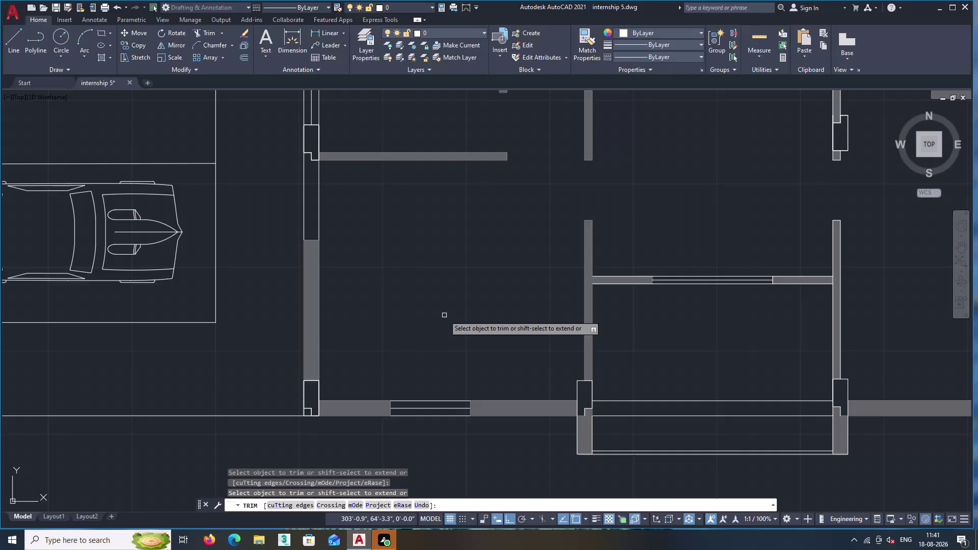
Start and cancel trimming the open-space wall lines.
key(Escape)
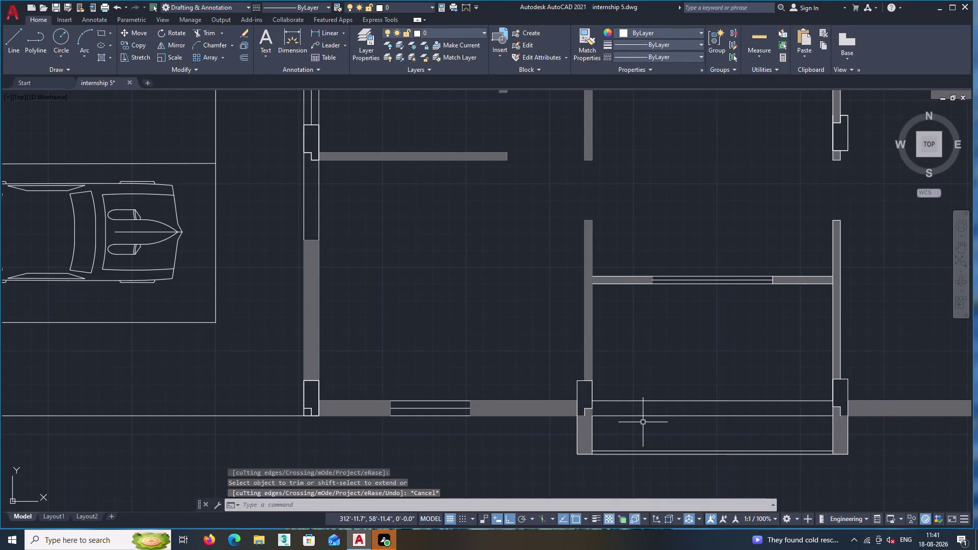
middle_drag(643, 422, 571, 407)
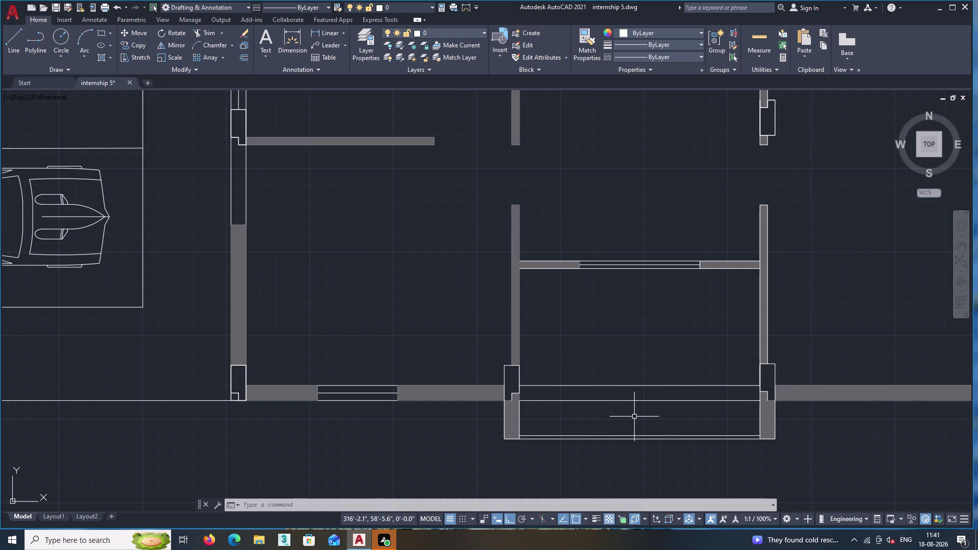
text(tr)
key(Return)
double_click(634, 417)
double_click(627, 363)
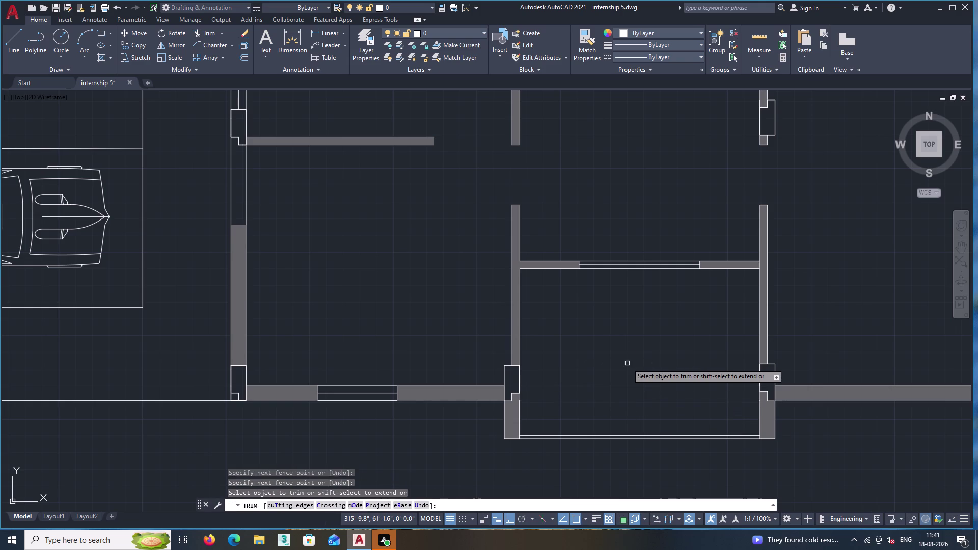
middle_drag(626, 360, 617, 426)
key(Escape)
Window-select the orange circular chair set and choose Copy Selection.
middle_drag(609, 367, 643, 486)
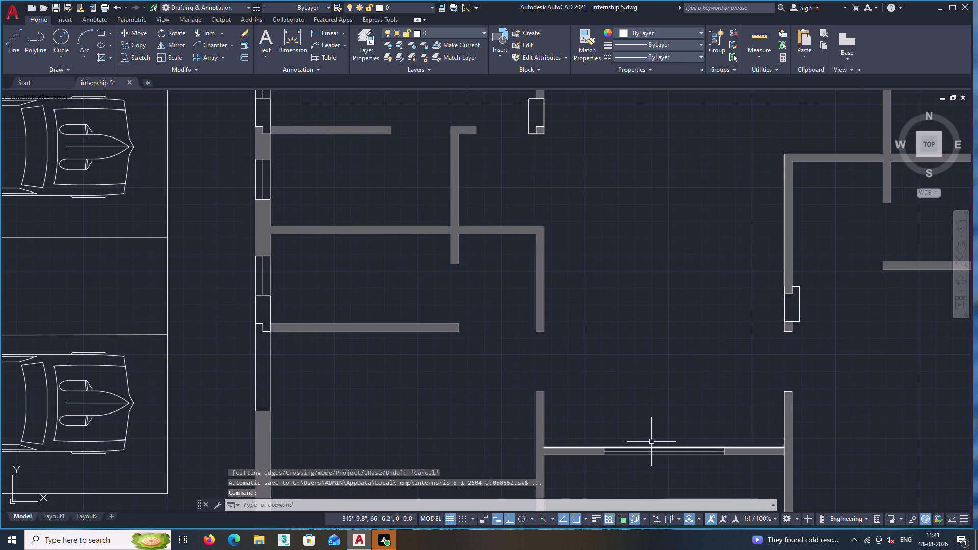
middle_click(652, 401)
scroll(down, 3)
middle_drag(652, 388, 642, 328)
scroll(up, 3)
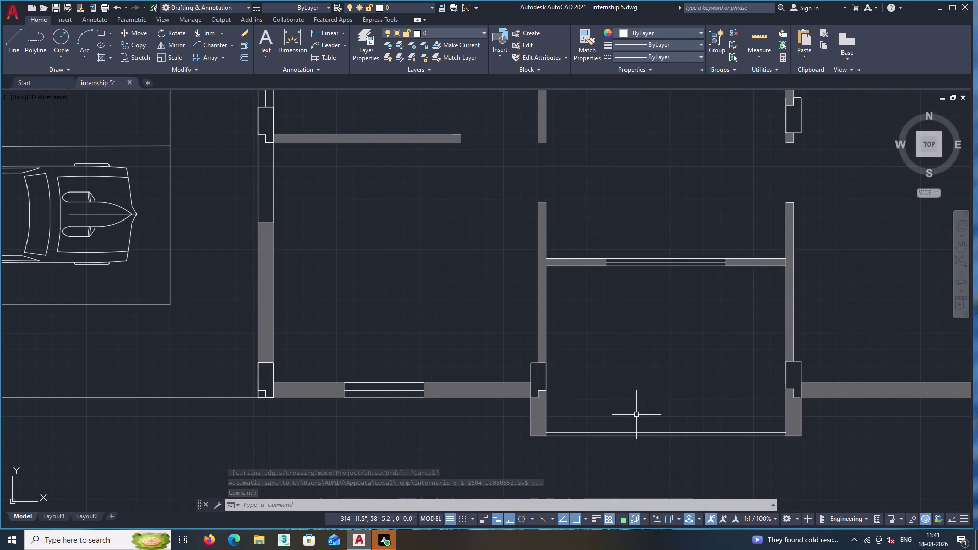
middle_drag(658, 383, 623, 368)
middle_drag(570, 357, 570, 364)
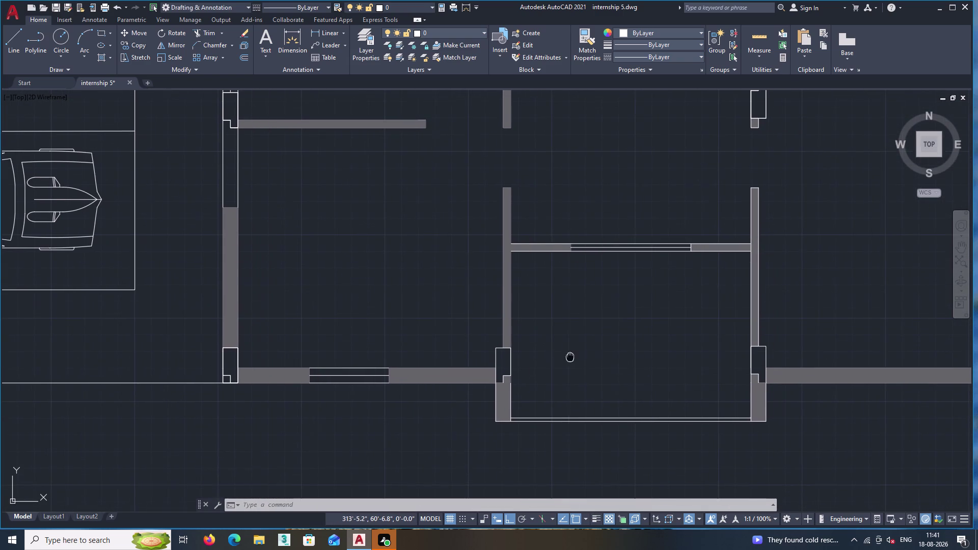
middle_drag(570, 364, 587, 462)
scroll(down, 3)
middle_drag(589, 331, 610, 407)
scroll(down, 3)
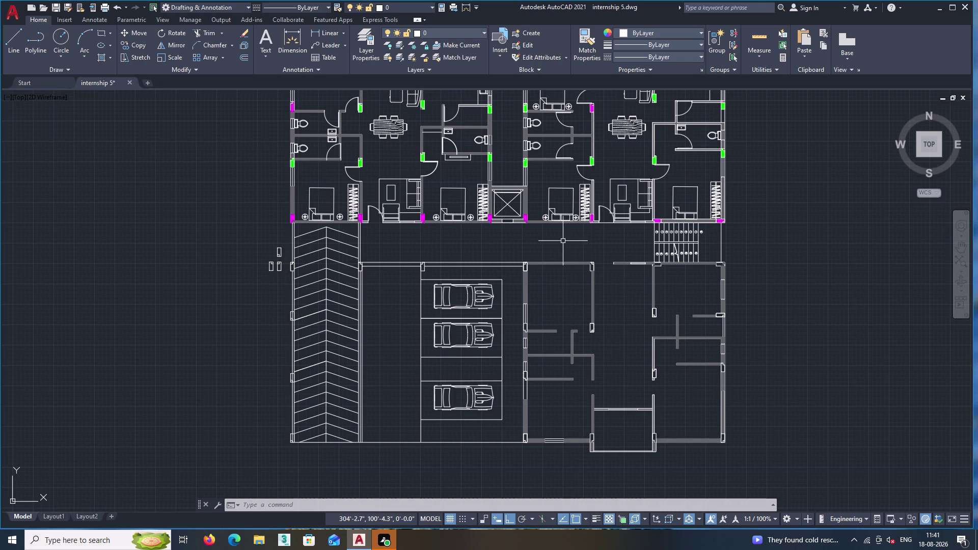
middle_drag(562, 241, 512, 384)
scroll(up, 3)
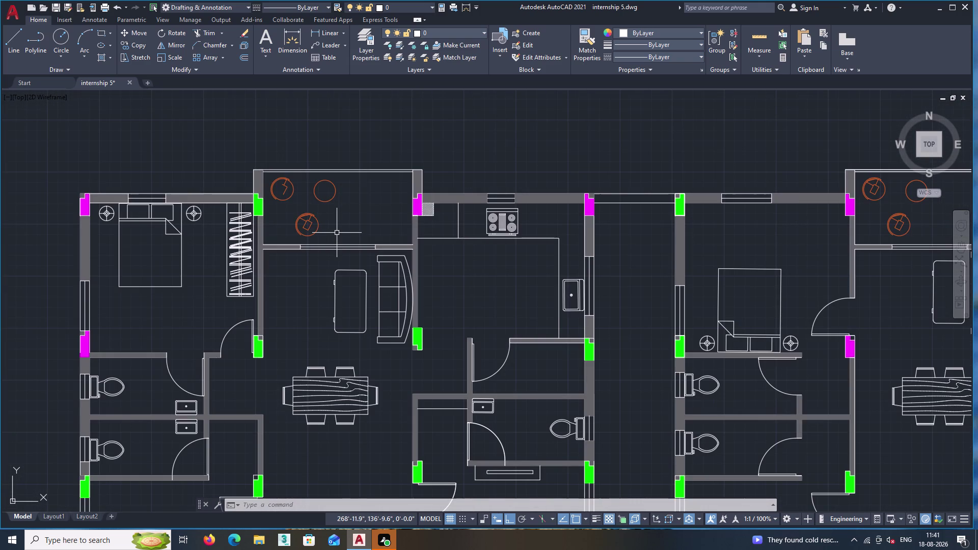
scroll(up, 3)
double_click(335, 239)
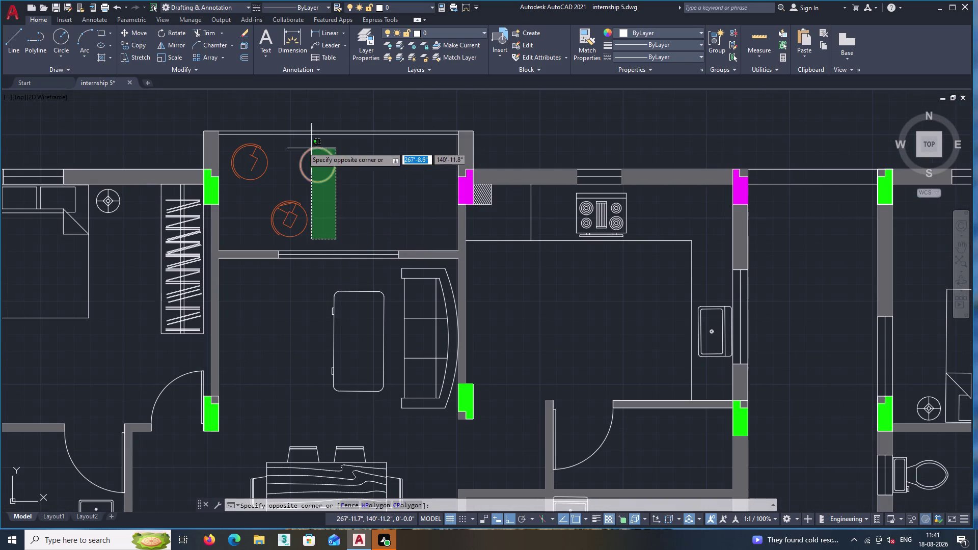
double_click(255, 145)
right_click(263, 148)
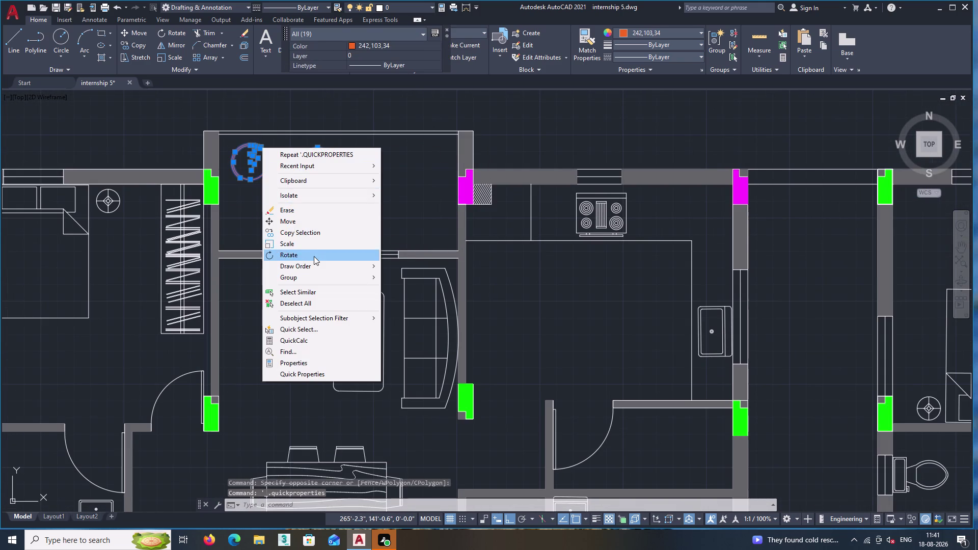
double_click(303, 230)
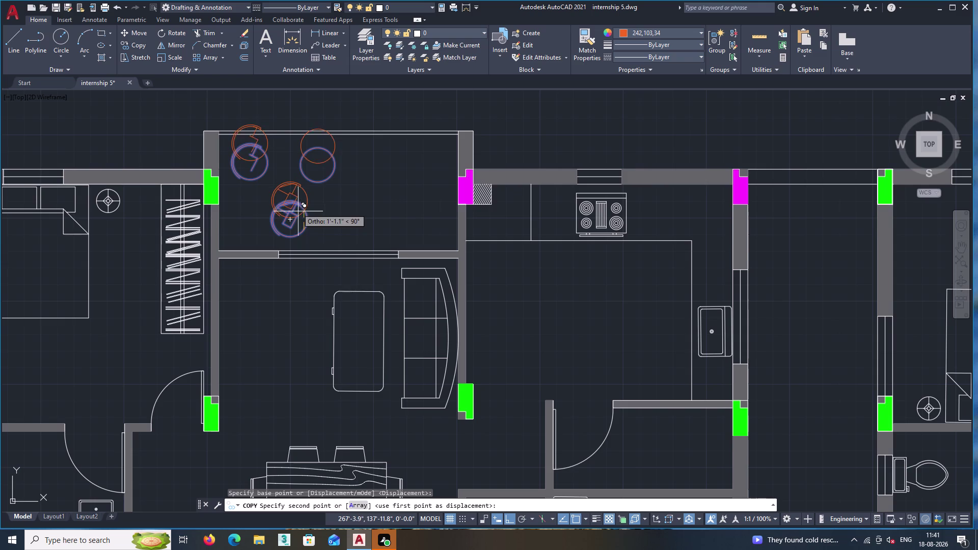
Place the chair set copy inside the small room below the open space.
middle_drag(371, 358, 313, 185)
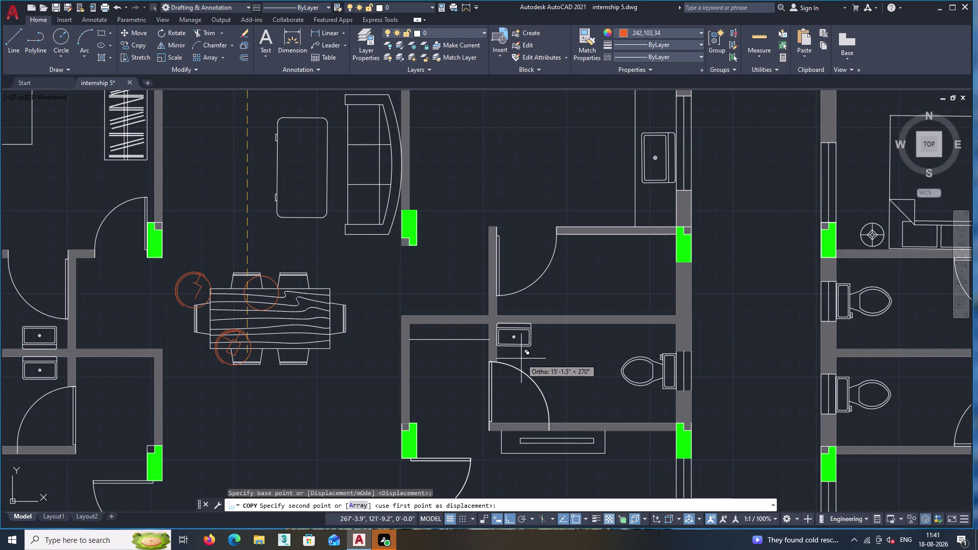
key(F8)
middle_drag(577, 374, 454, 261)
middle_drag(472, 332, 415, 258)
middle_drag(466, 312, 411, 217)
middle_drag(471, 343, 452, 251)
middle_drag(586, 282, 466, 334)
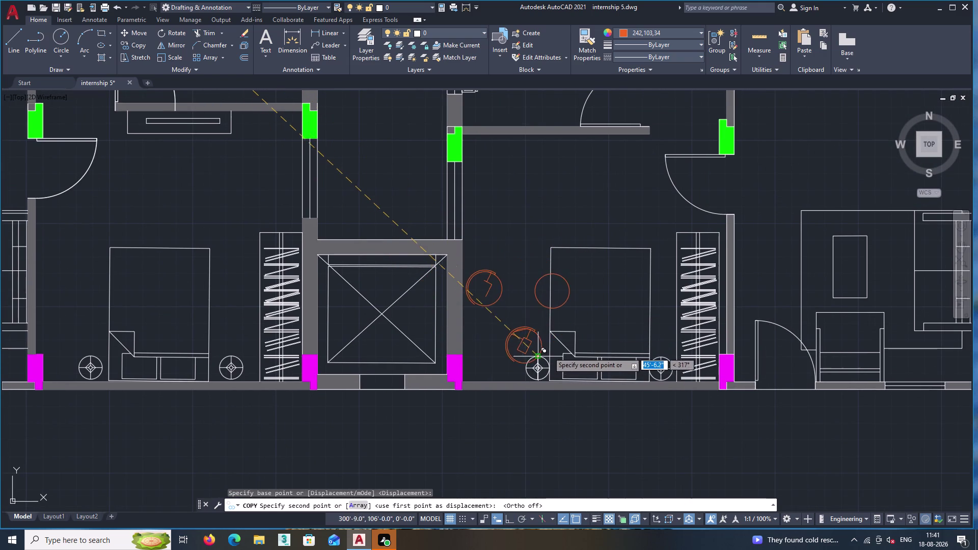
middle_drag(755, 371, 542, 339)
scroll(down, 3)
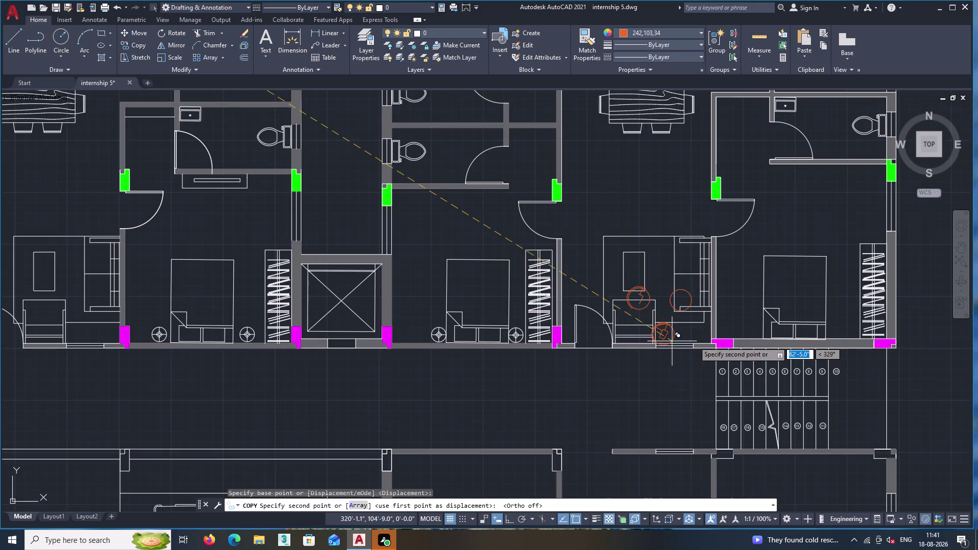
middle_drag(273, 322, 579, 335)
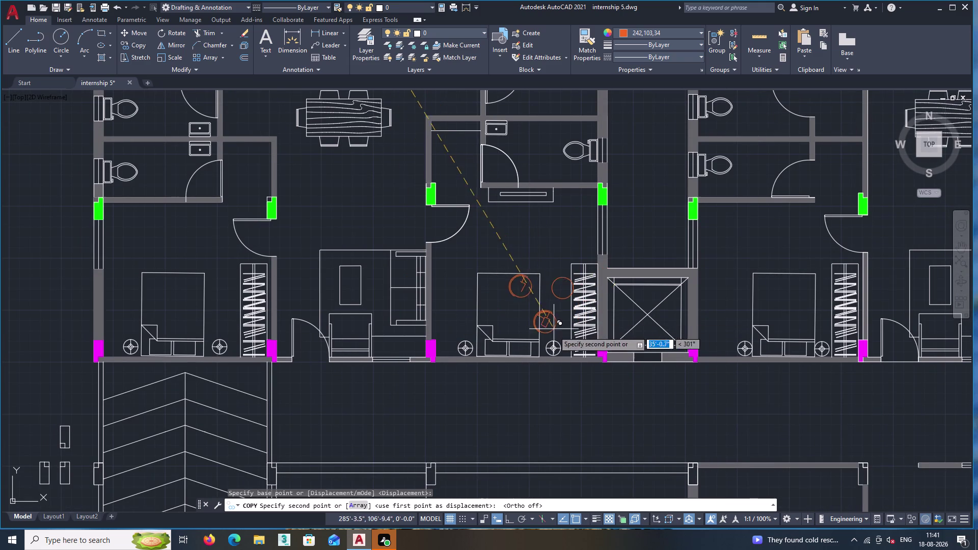
middle_drag(561, 417, 523, 236)
middle_drag(546, 348, 520, 185)
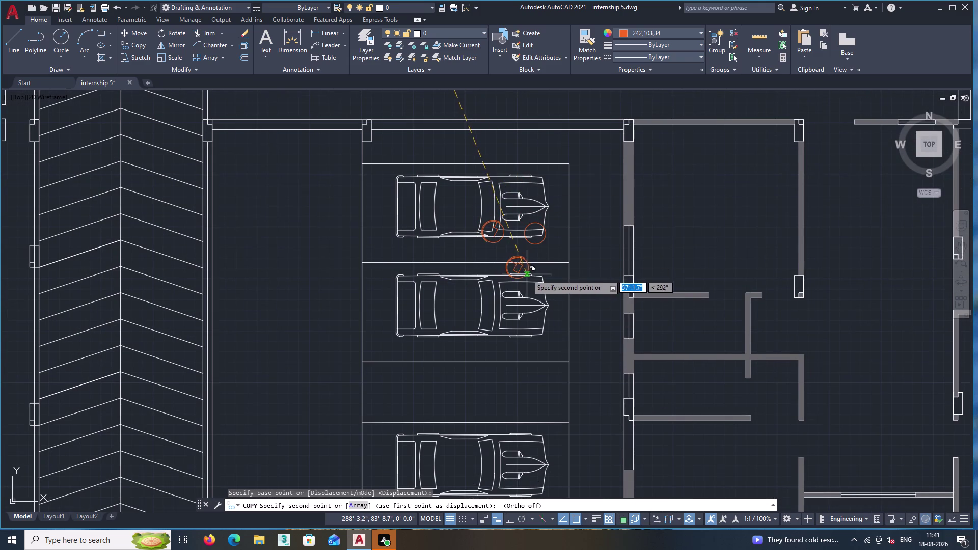
middle_drag(525, 302, 462, 150)
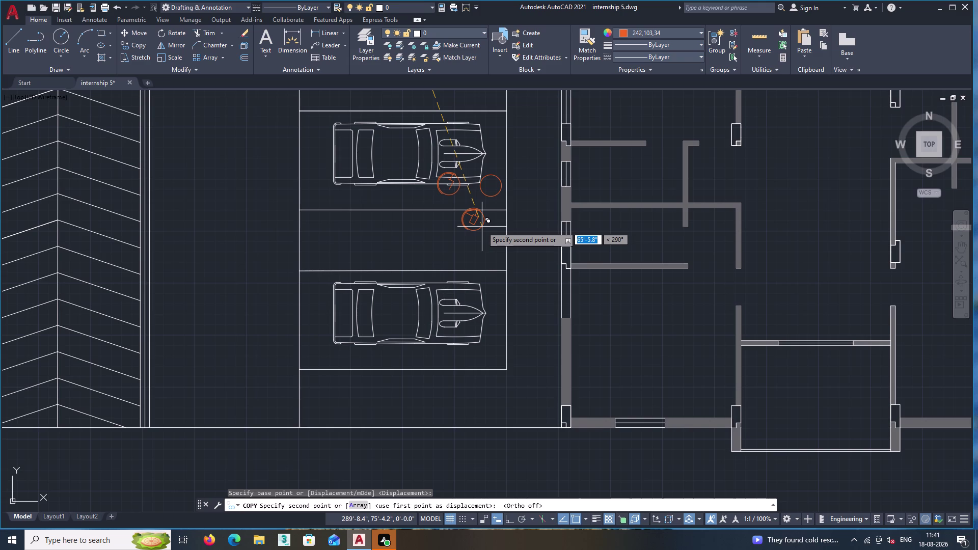
middle_drag(702, 350, 545, 245)
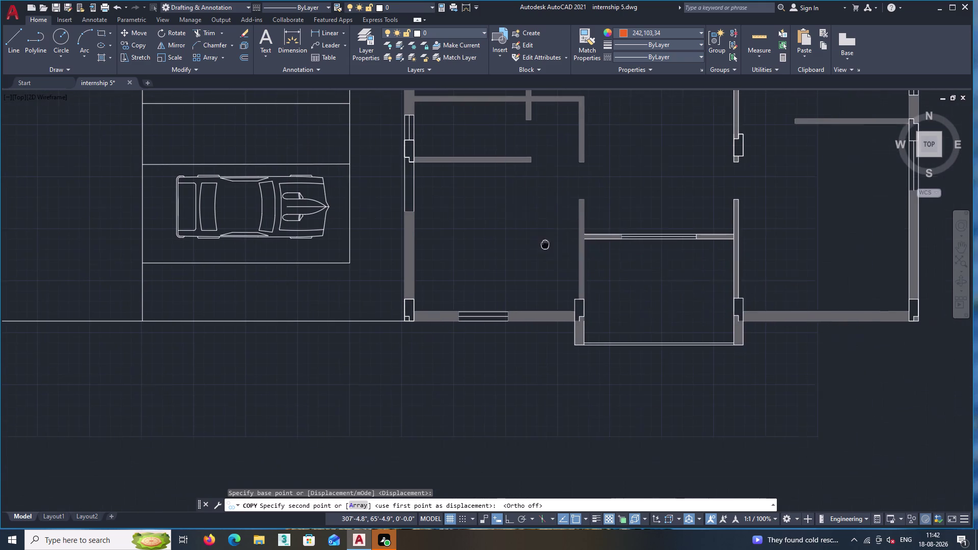
scroll(up, 3)
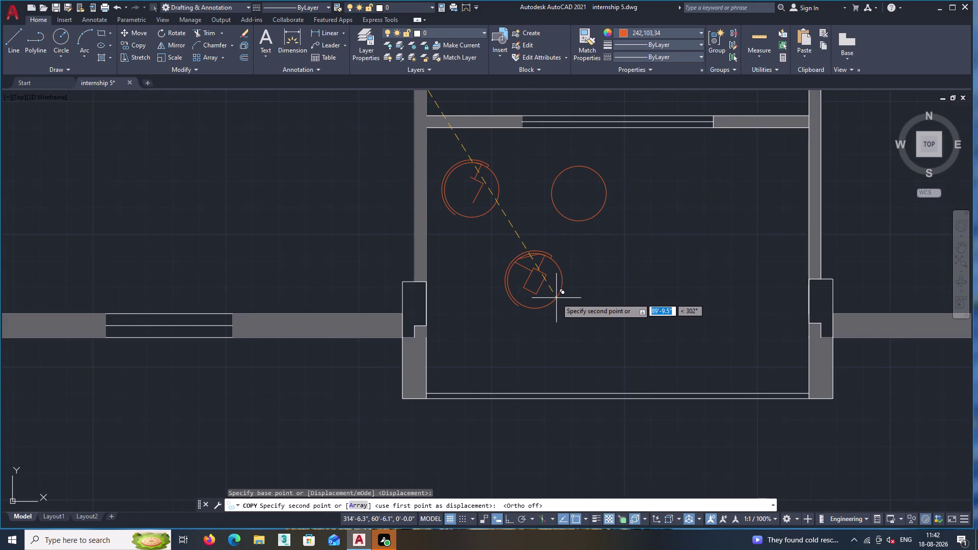
click(556, 298)
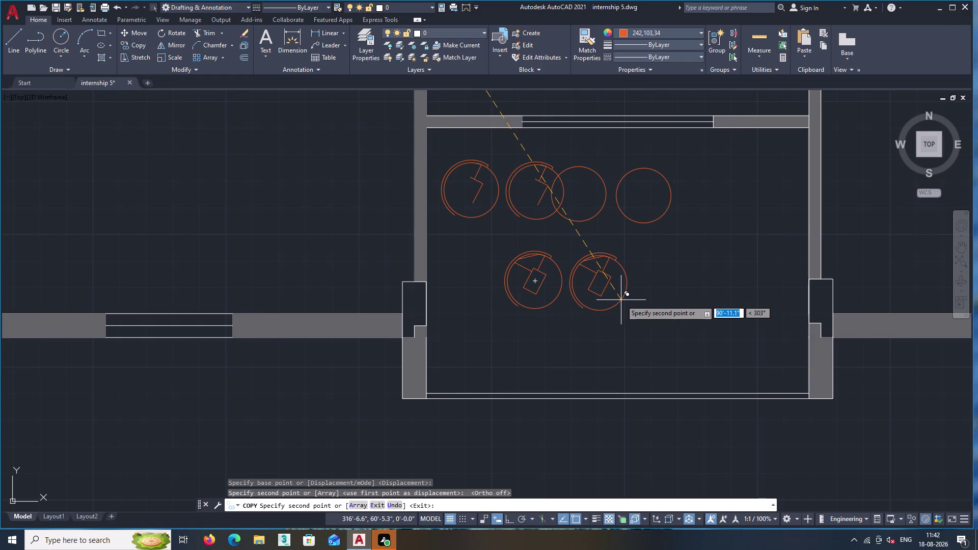
key(Escape)
middle_drag(594, 304, 514, 286)
middle_drag(548, 274, 525, 280)
scroll(down, 3)
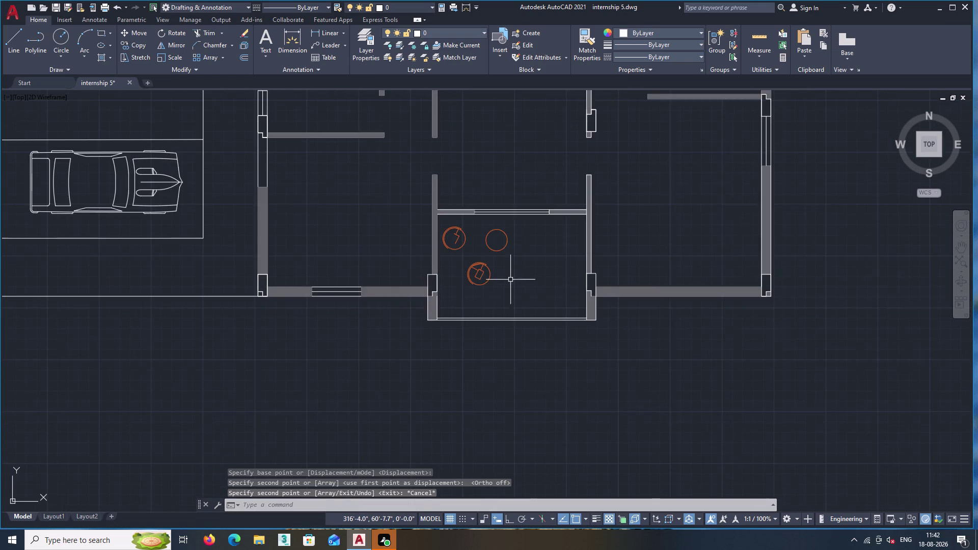
middle_drag(513, 283, 633, 344)
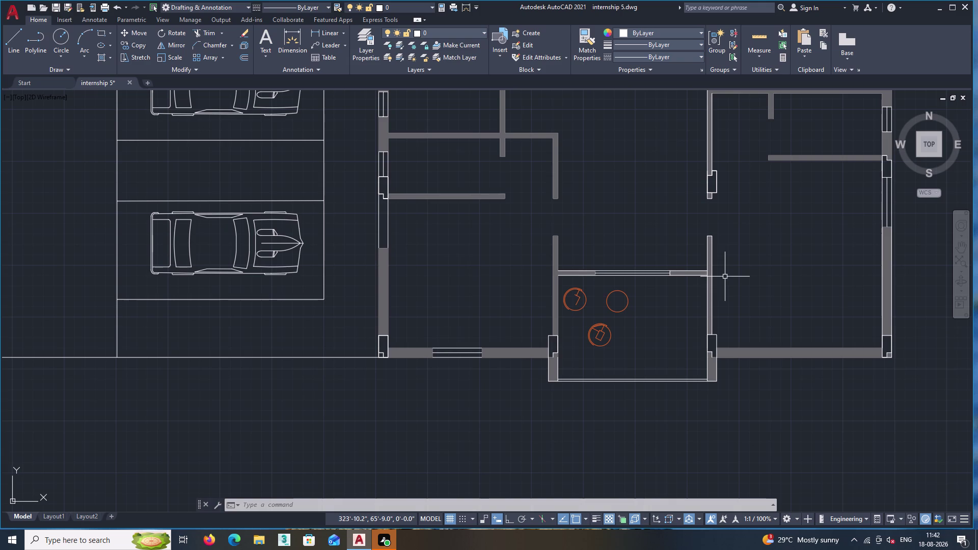
middle_drag(699, 284, 612, 302)
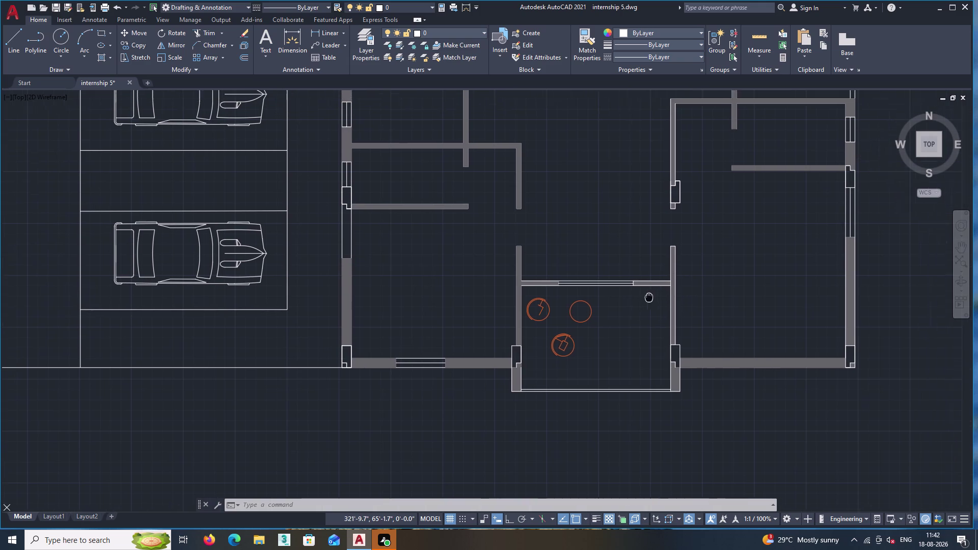
middle_drag(611, 302, 600, 303)
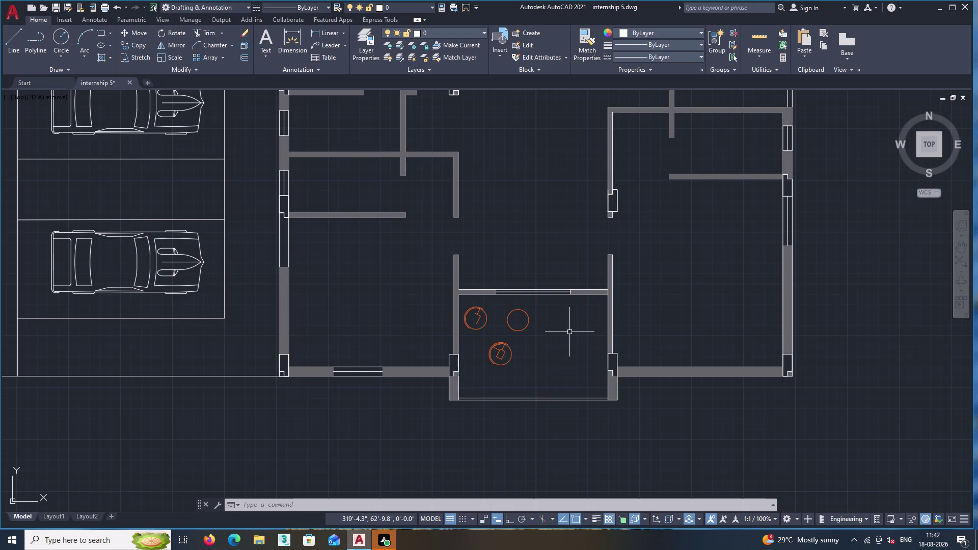
middle_drag(611, 329, 602, 333)
middle_drag(603, 333, 542, 343)
middle_drag(574, 345, 513, 282)
scroll(down, 3)
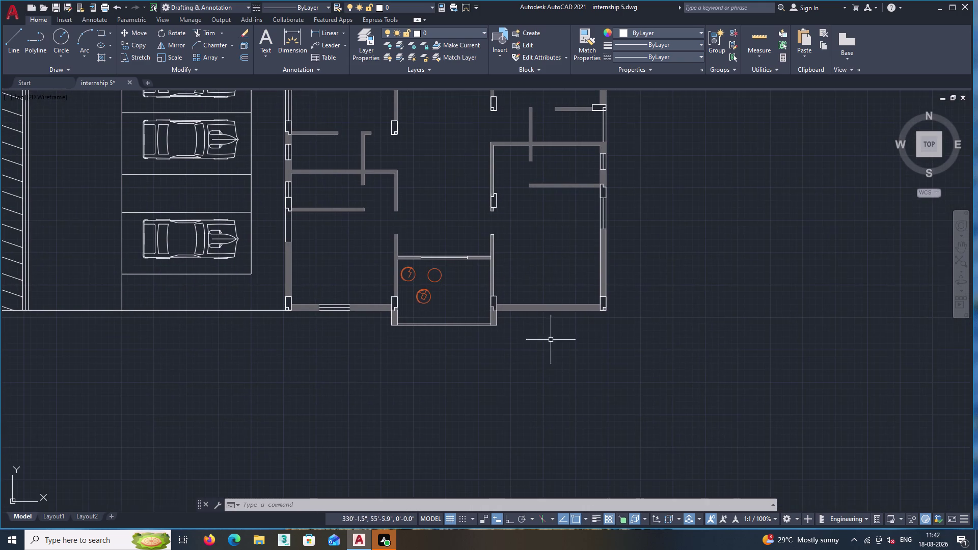
scroll(up, 3)
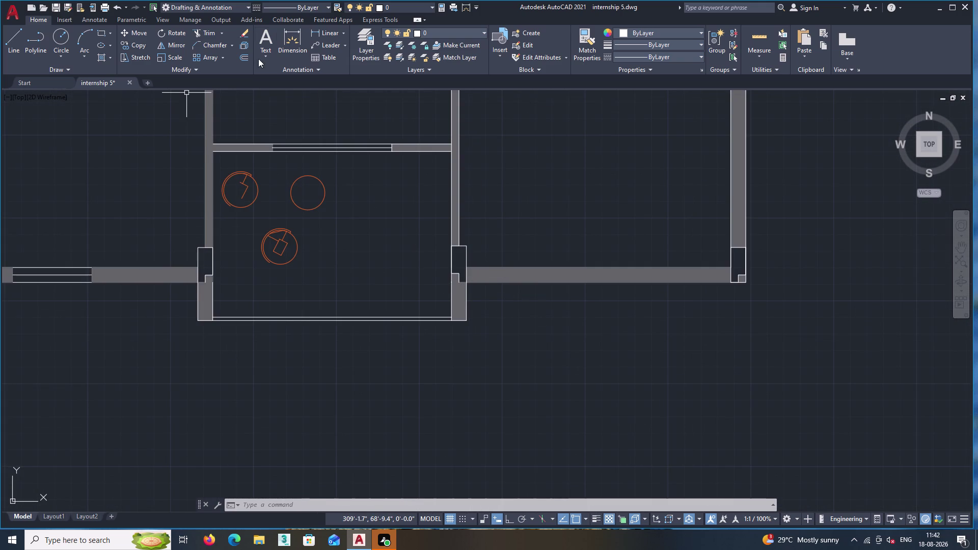
Draw an edge line across the wall right of the furnished room.
double_click(244, 54)
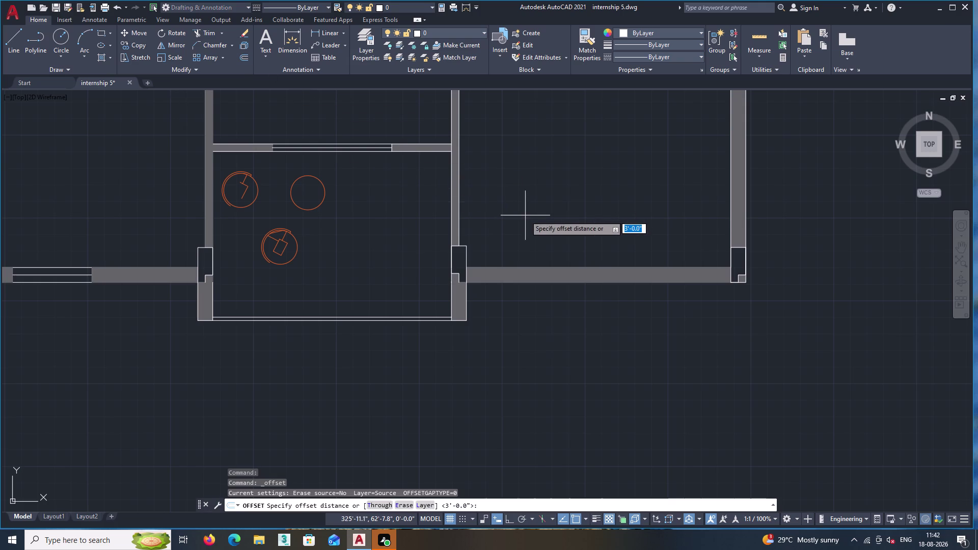
middle_drag(525, 215, 474, 234)
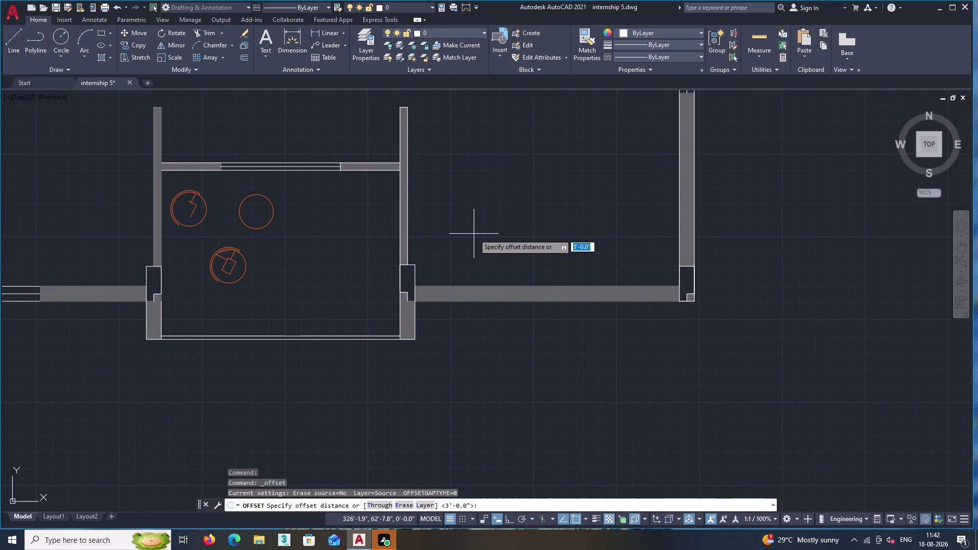
double_click(12, 34)
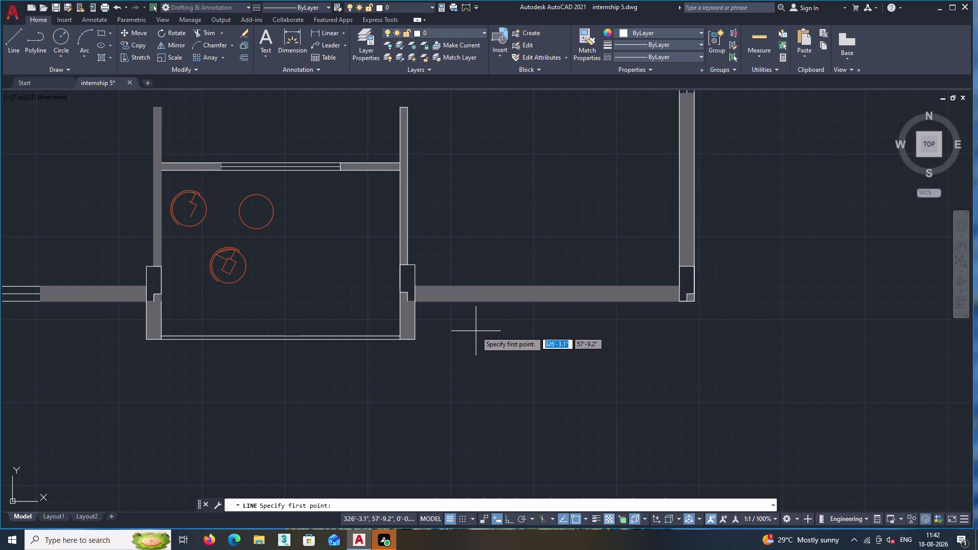
click(485, 286)
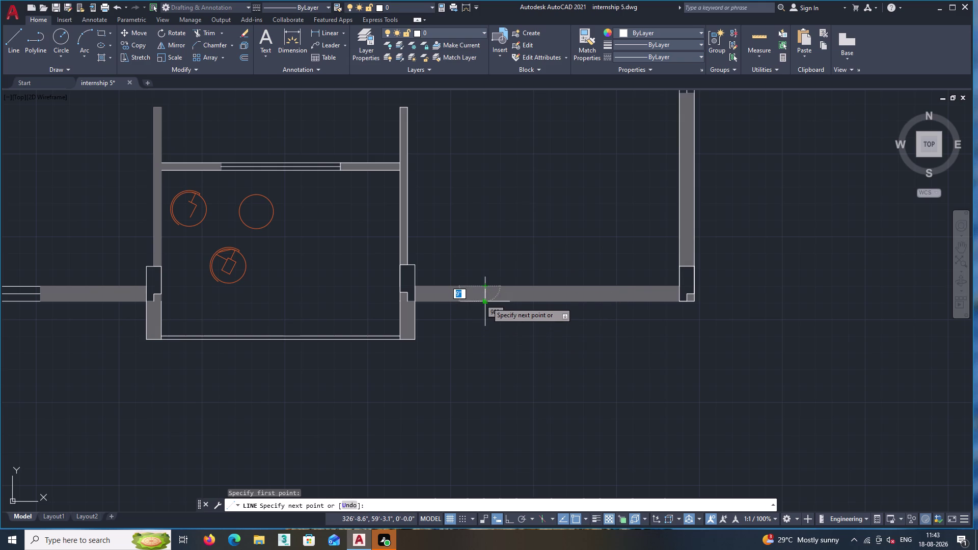
click(486, 302)
key(Return)
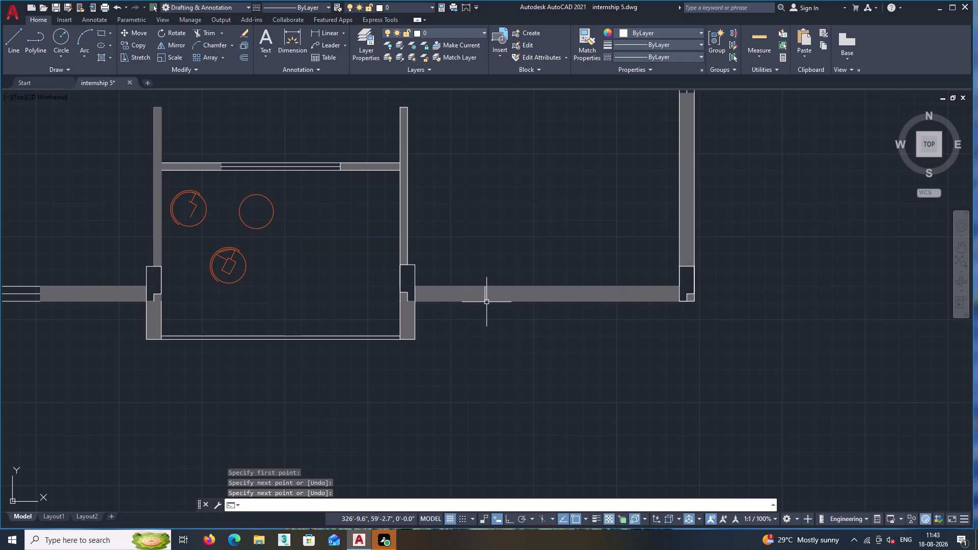
Offset the edge line 3' to the right to mark the window width.
click(242, 58)
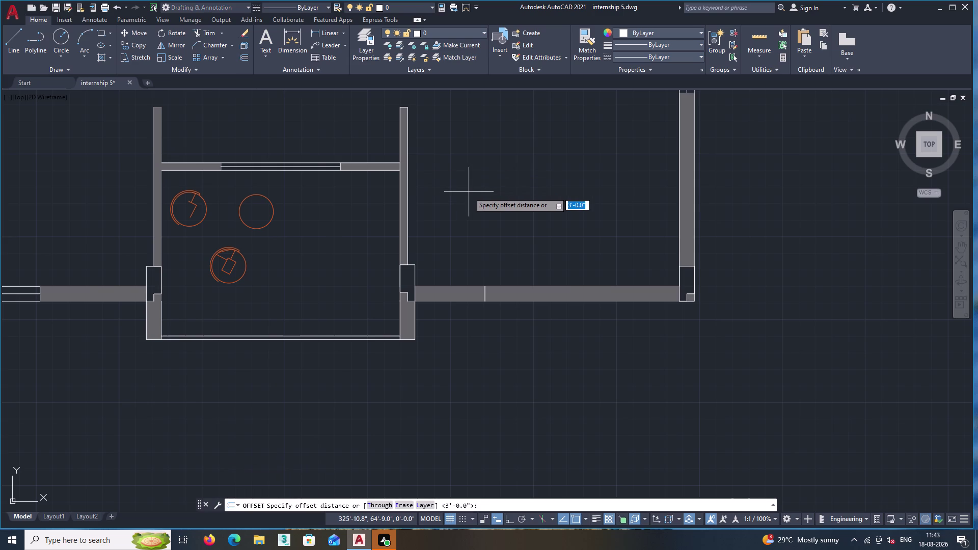
text(3')
key(Return)
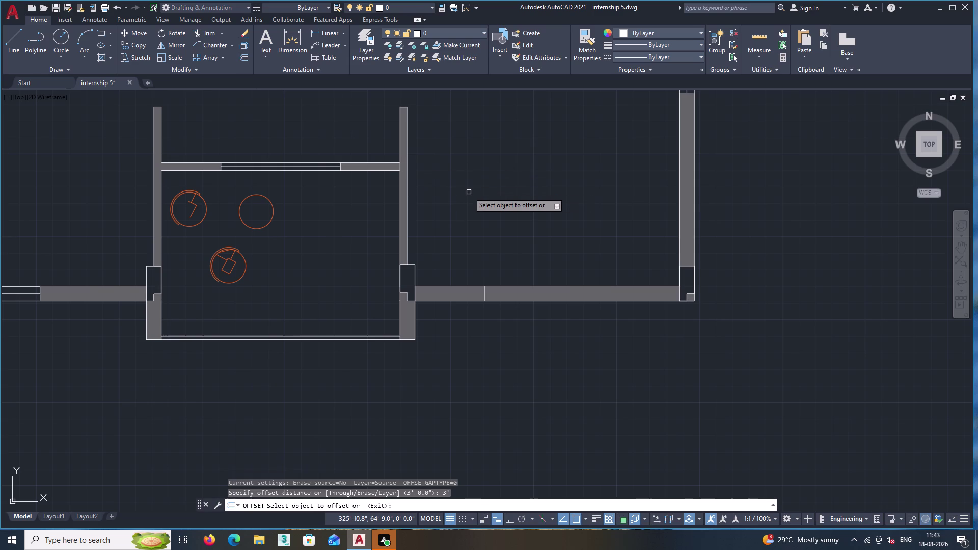
click(485, 296)
click(509, 295)
middle_drag(551, 253, 529, 247)
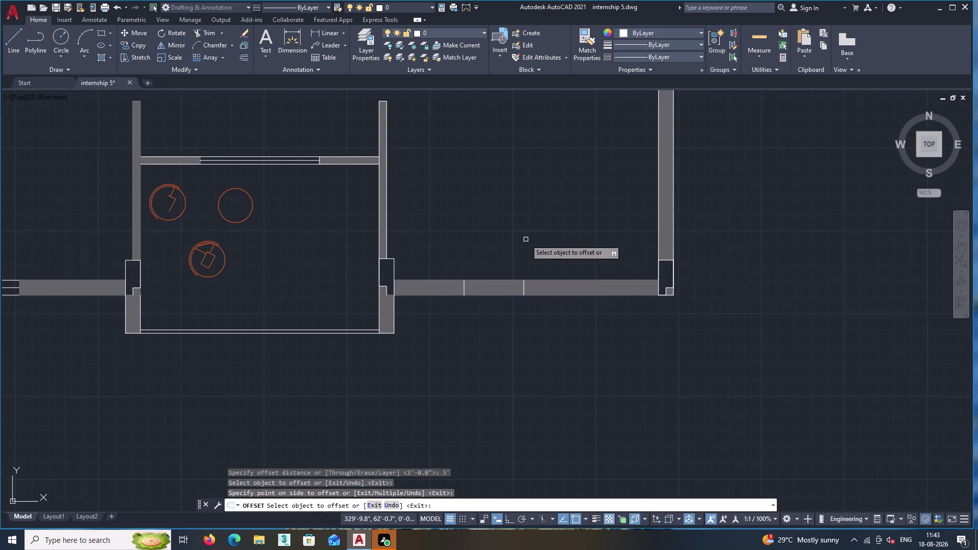
key(Return)
scroll(up, 3)
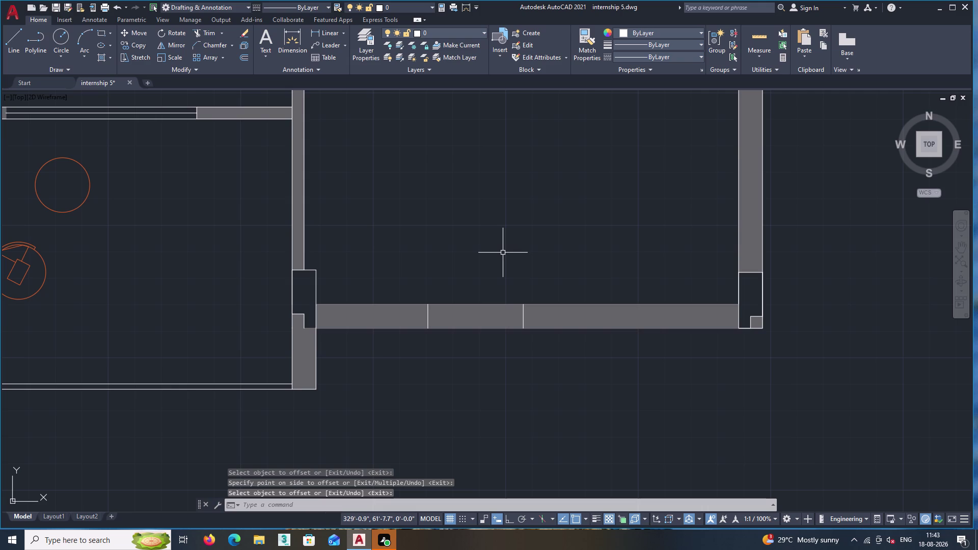
Trim the wall and its solid fill inside the window opening.
text(tr)
key(Return)
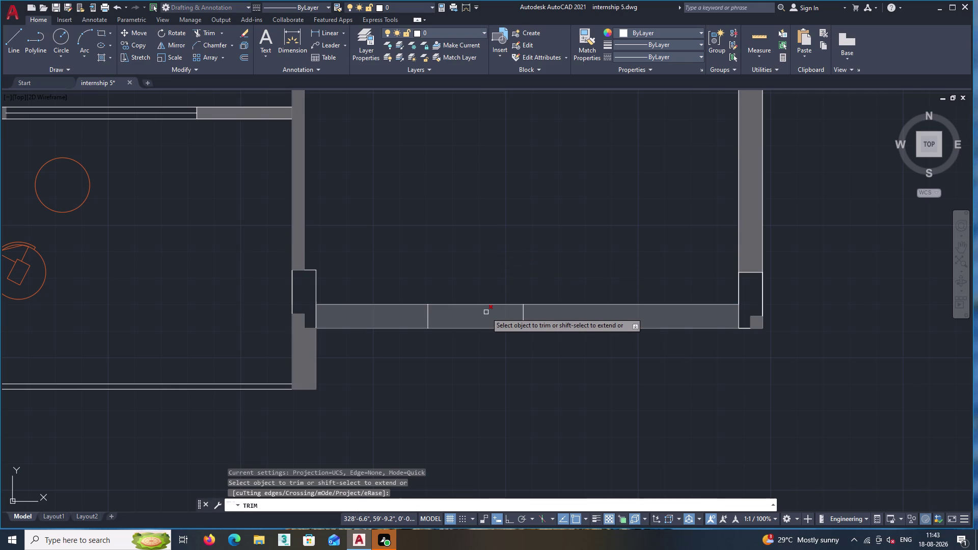
click(478, 319)
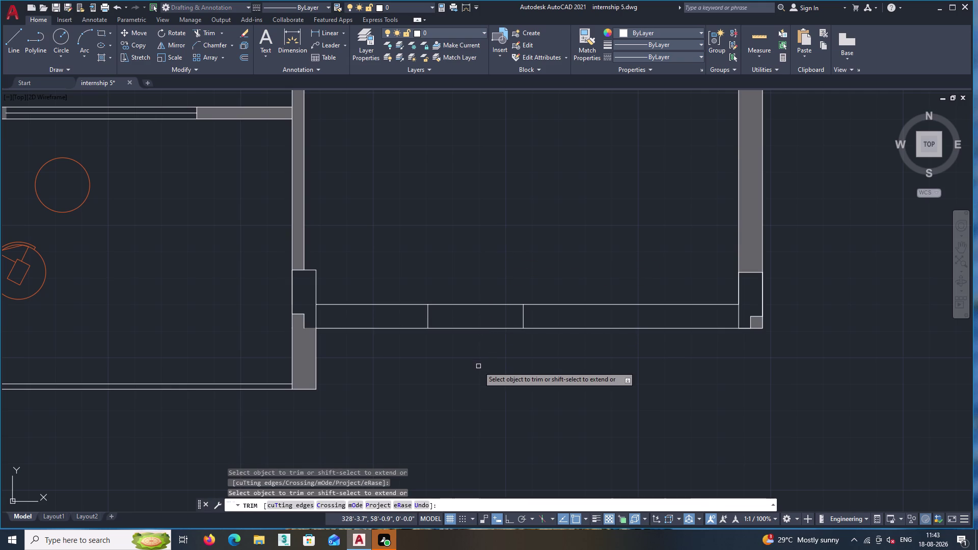
click(8, 43)
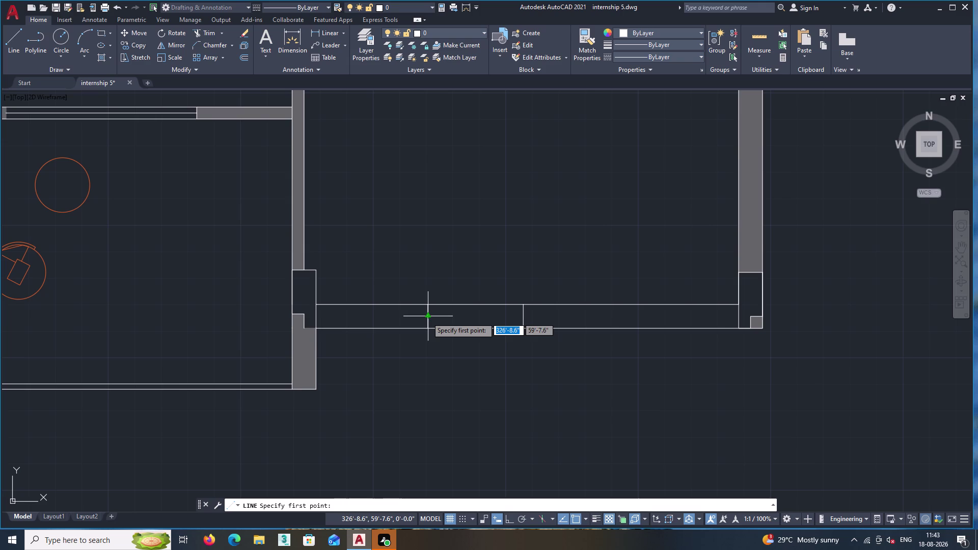
Draw a line across the opening between its left and right edges.
click(428, 317)
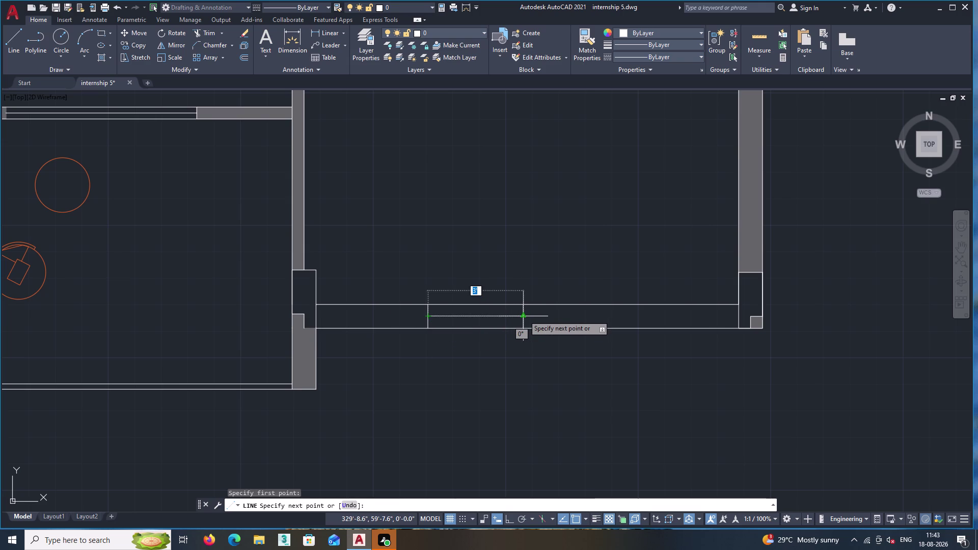
double_click(523, 316)
key(Return)
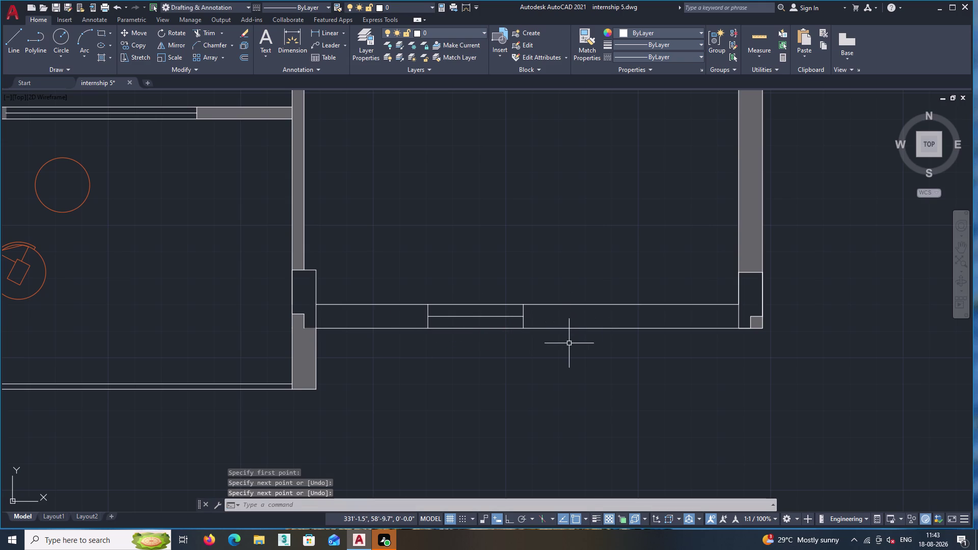
key(h)
key(Return)
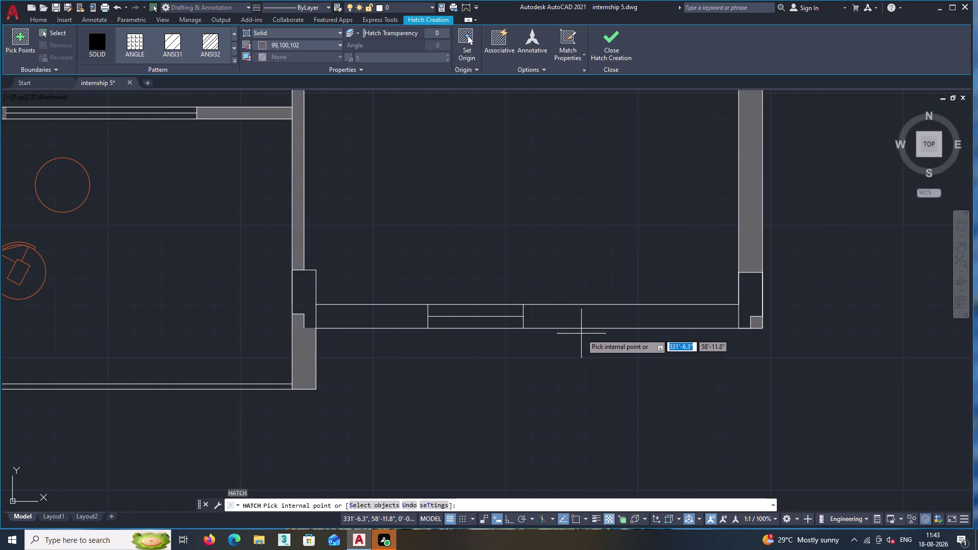
Fill the wall pieces on both sides of the window with solid hatch.
click(582, 318)
double_click(355, 313)
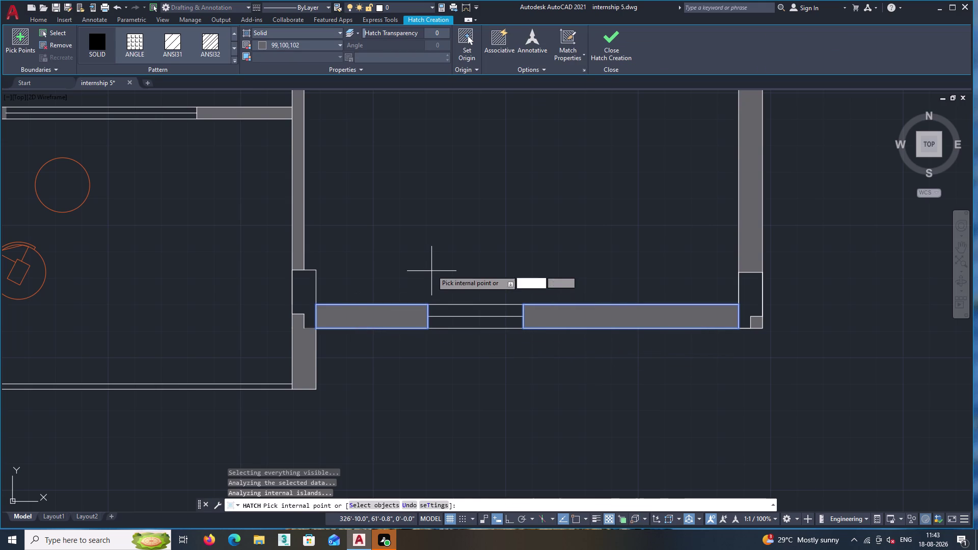
key(Return)
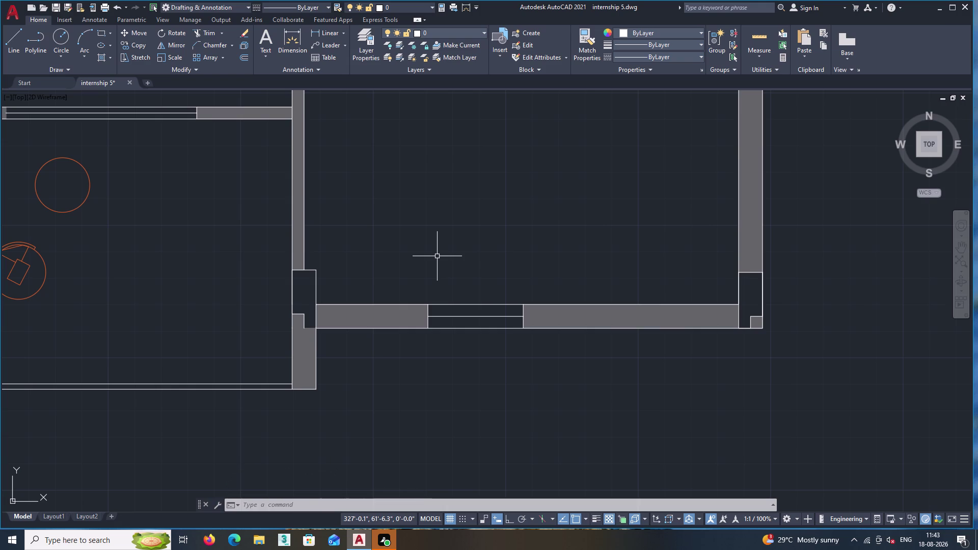
Pan and zoom to the bedroom unit with its bed and wardrobe.
scroll(down, 3)
middle_drag(428, 260, 492, 261)
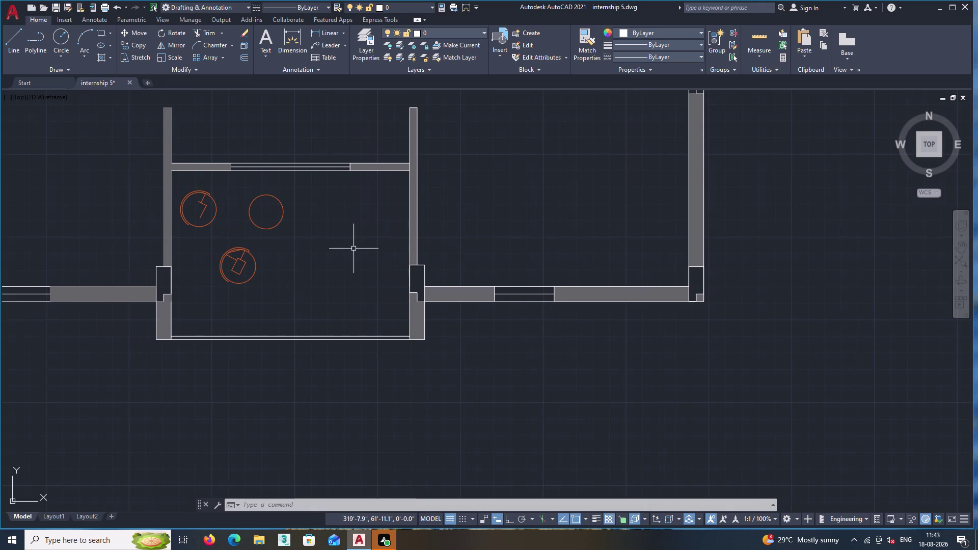
scroll(down, 3)
middle_drag(473, 311, 487, 335)
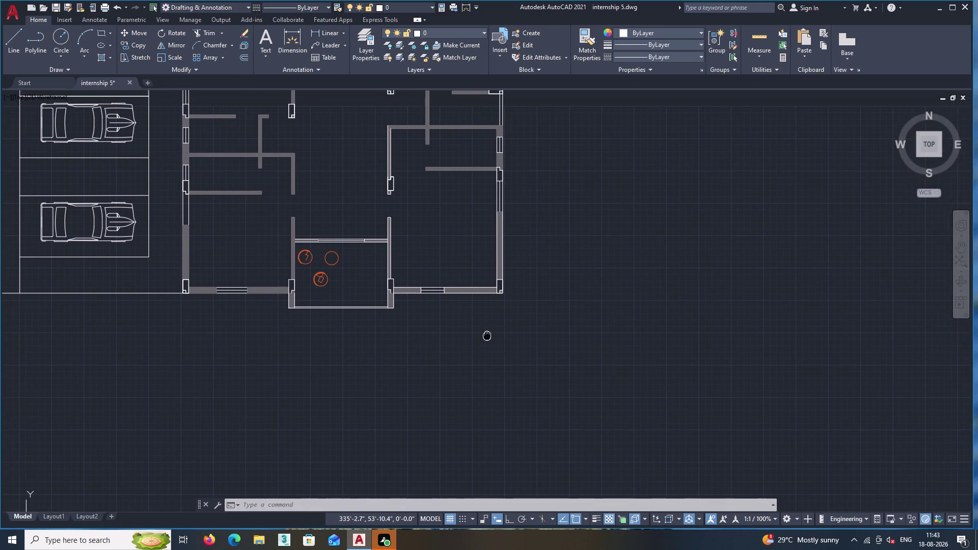
middle_drag(487, 336, 483, 337)
middle_drag(454, 303, 586, 359)
middle_click(588, 352)
middle_drag(587, 353, 573, 357)
scroll(up, 3)
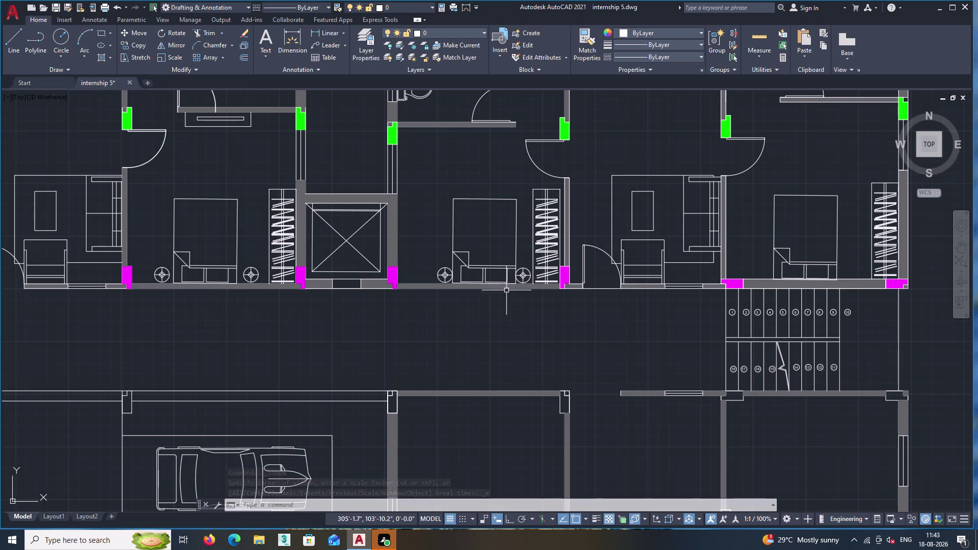
middle_drag(403, 287, 594, 288)
scroll(down, 3)
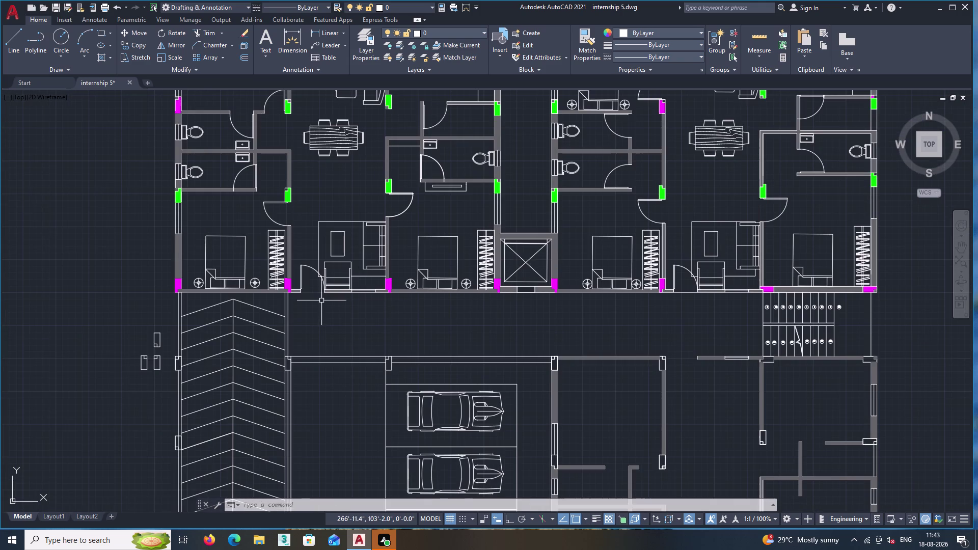
middle_drag(338, 299, 634, 295)
Select the bedside table and bed with selection windows.
scroll(up, 3)
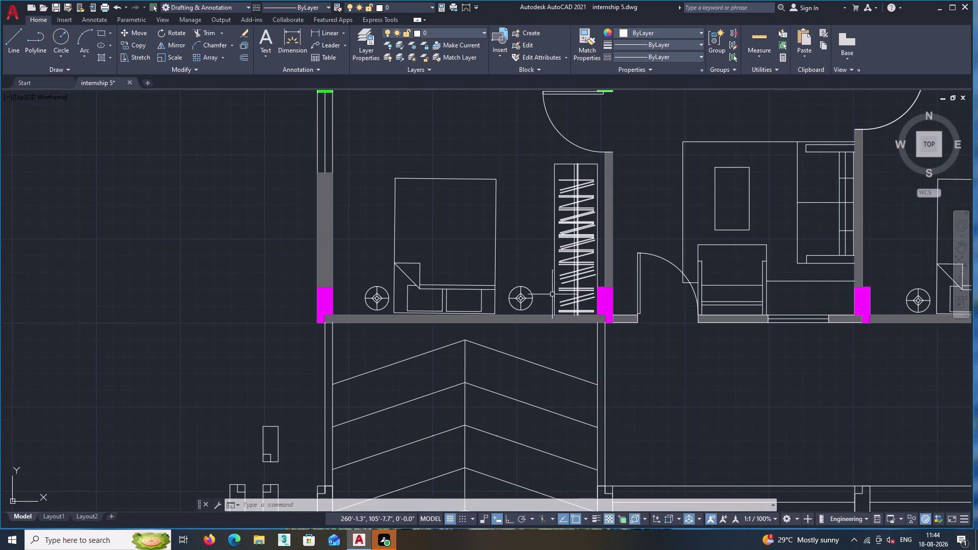
click(539, 308)
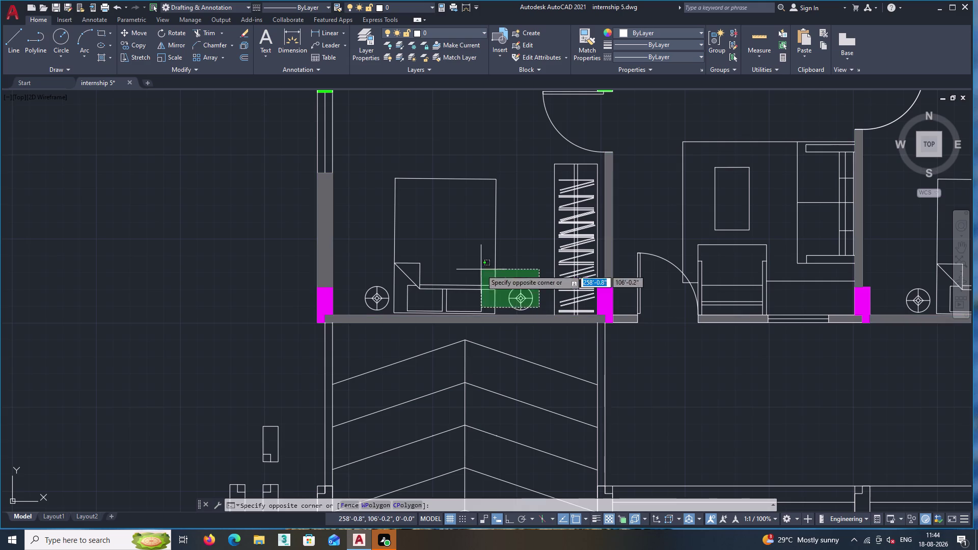
click(368, 217)
scroll(up, 3)
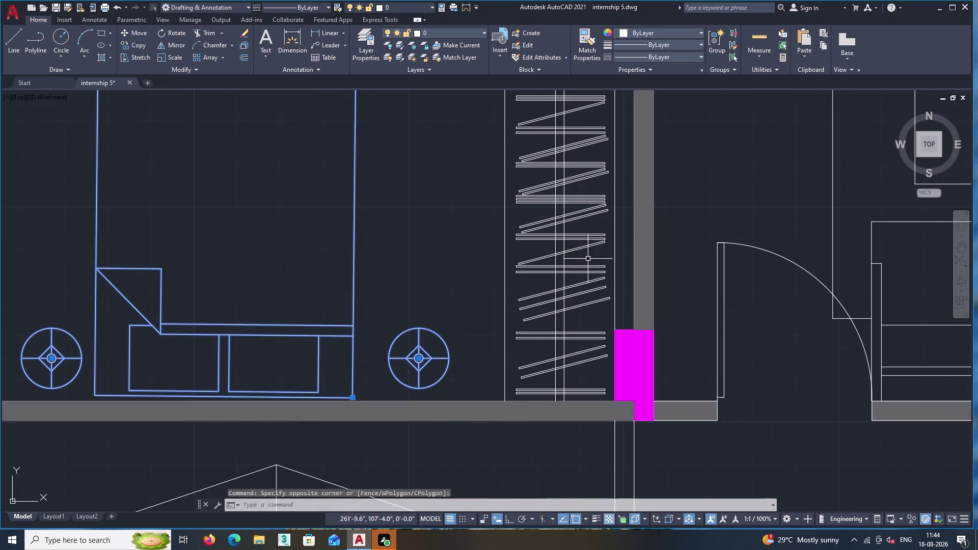
double_click(626, 276)
click(498, 192)
Add the wardrobe hangers, including the upper ones, to the selection.
middle_drag(517, 201, 515, 248)
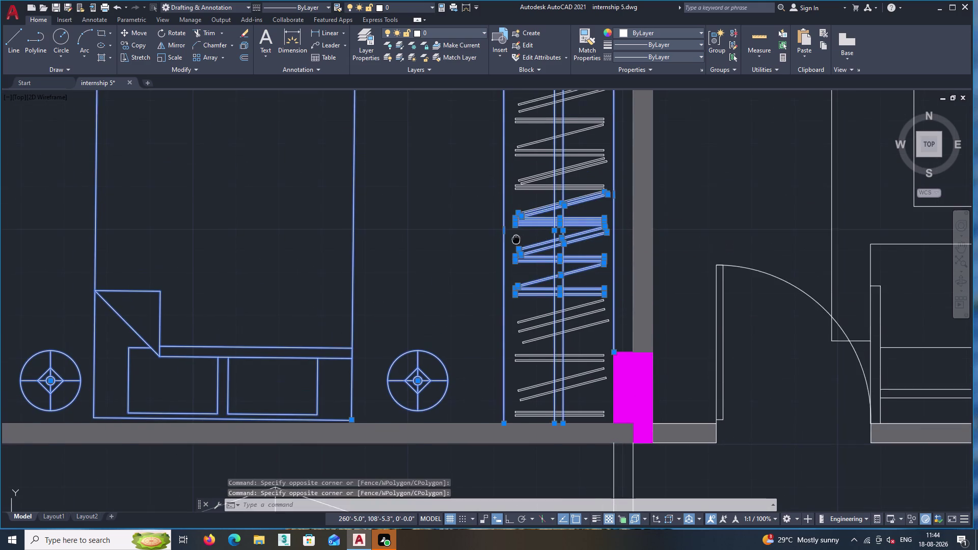
middle_drag(515, 248, 513, 290)
click(583, 297)
click(594, 288)
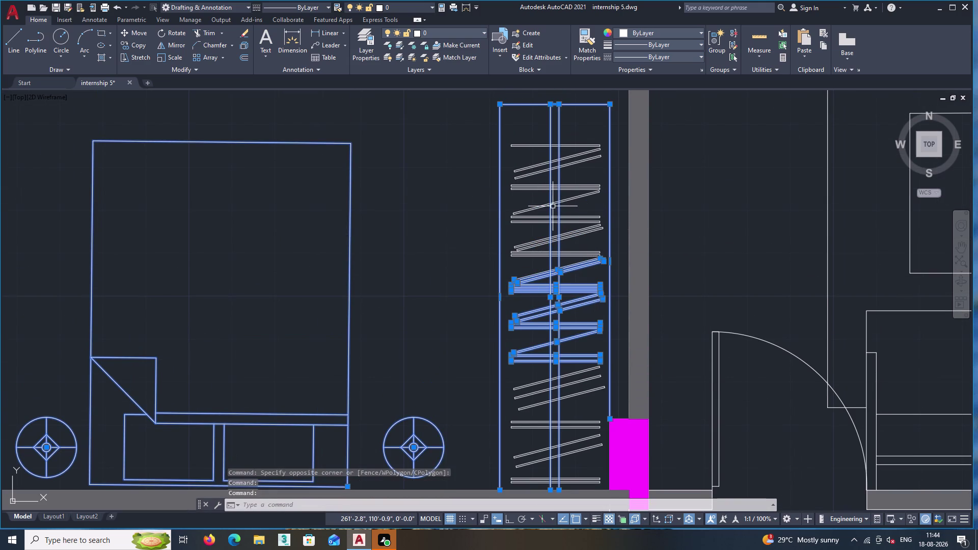
click(586, 280)
double_click(531, 156)
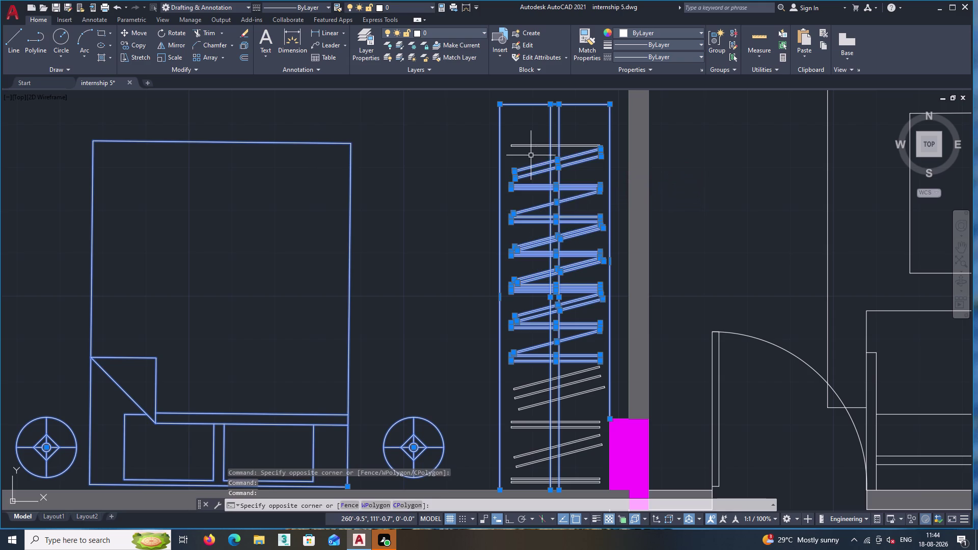
middle_drag(574, 228, 530, 193)
middle_drag(533, 184, 570, 303)
scroll(up, 3)
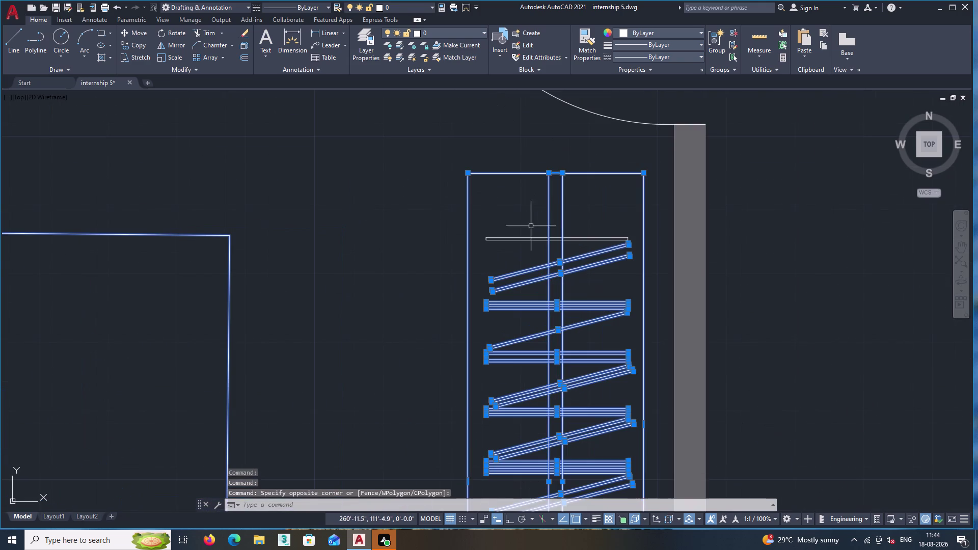
click(525, 253)
click(509, 212)
Add the lowest wardrobe hangers and bring up the selection's context menu.
middle_drag(543, 249, 511, 174)
scroll(down, 3)
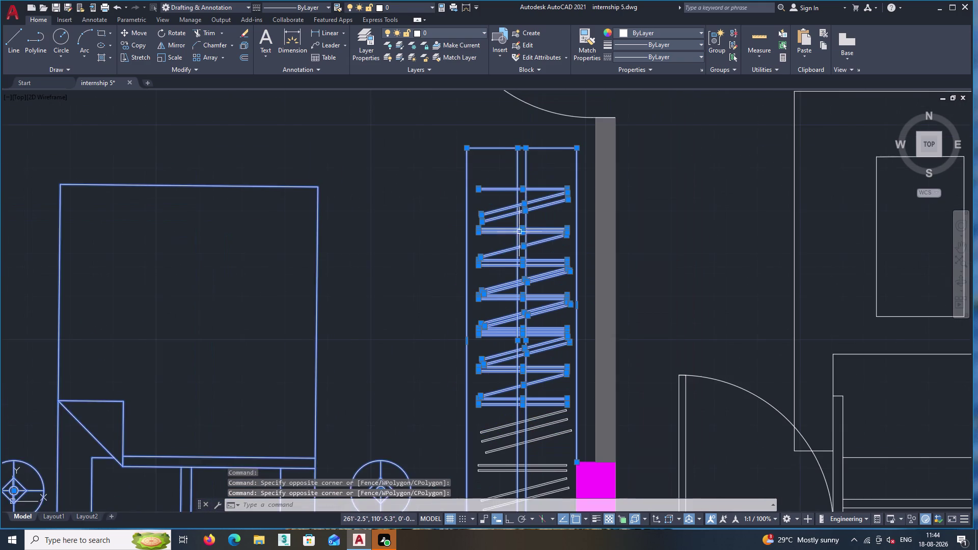
middle_drag(520, 233, 466, 122)
scroll(up, 3)
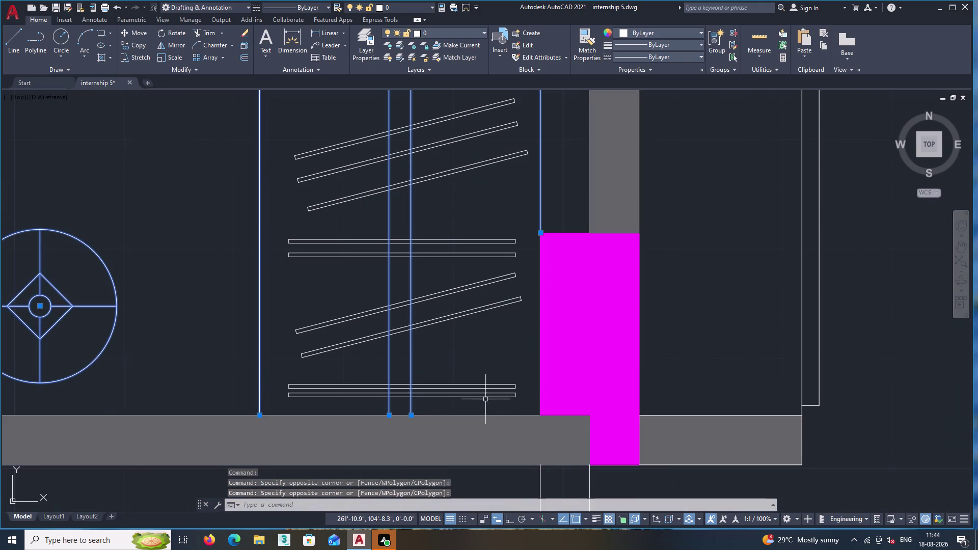
click(482, 410)
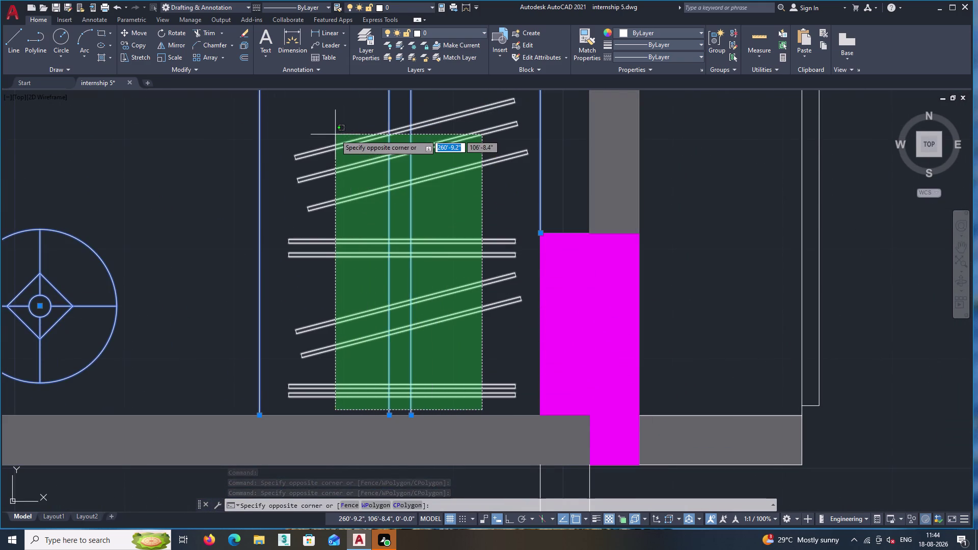
click(330, 128)
scroll(down, 3)
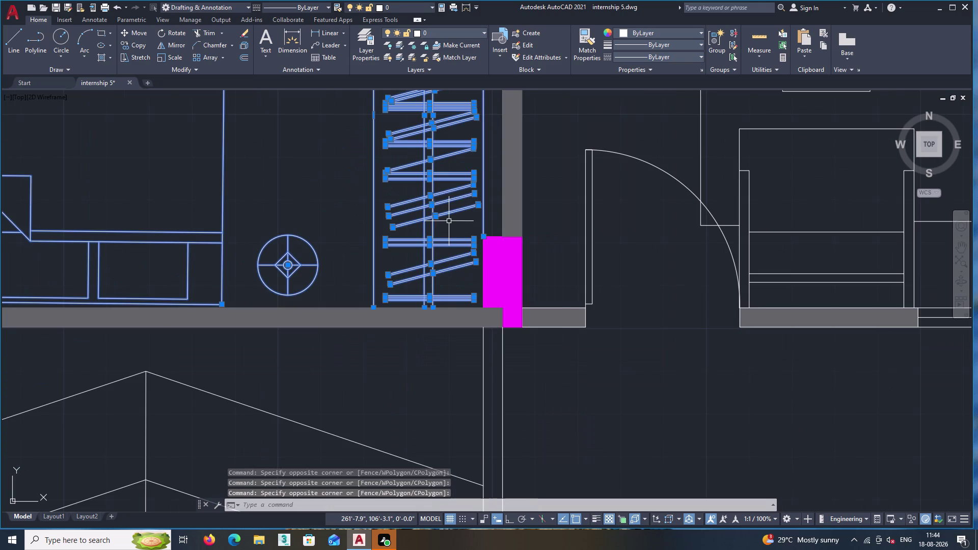
right_click(449, 221)
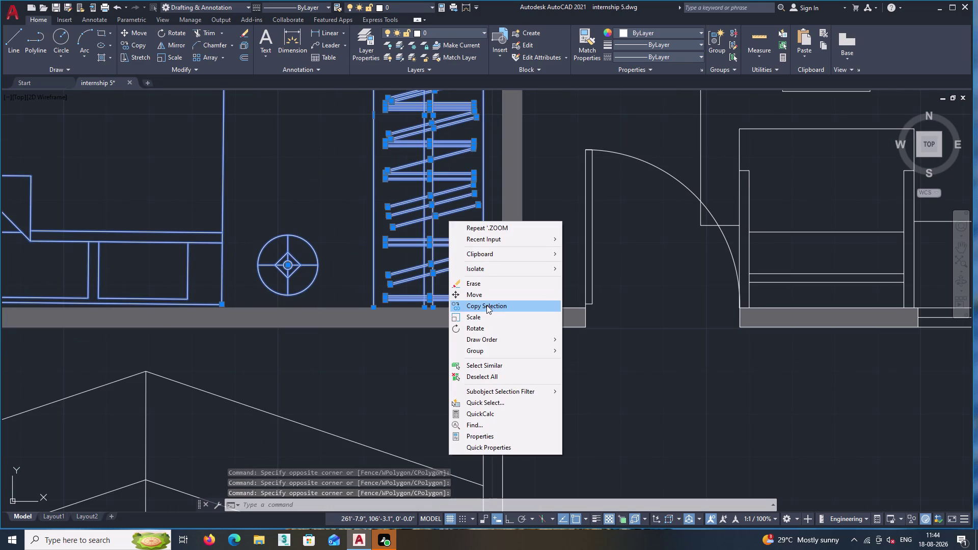
Copy the bed, bedside tables and wardrobe against the lower bedroom's right wall.
double_click(487, 305)
middle_drag(520, 378, 381, 180)
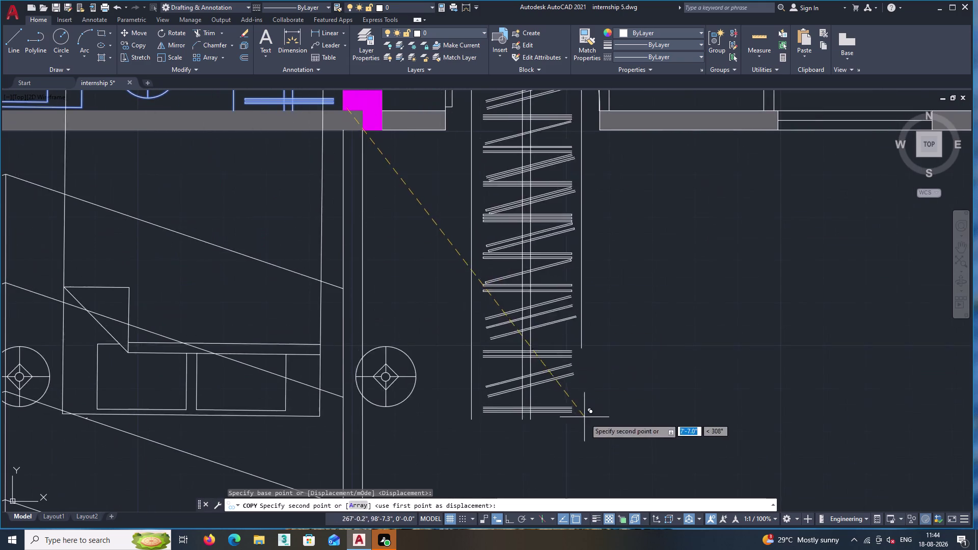
middle_drag(587, 422, 459, 283)
scroll(down, 3)
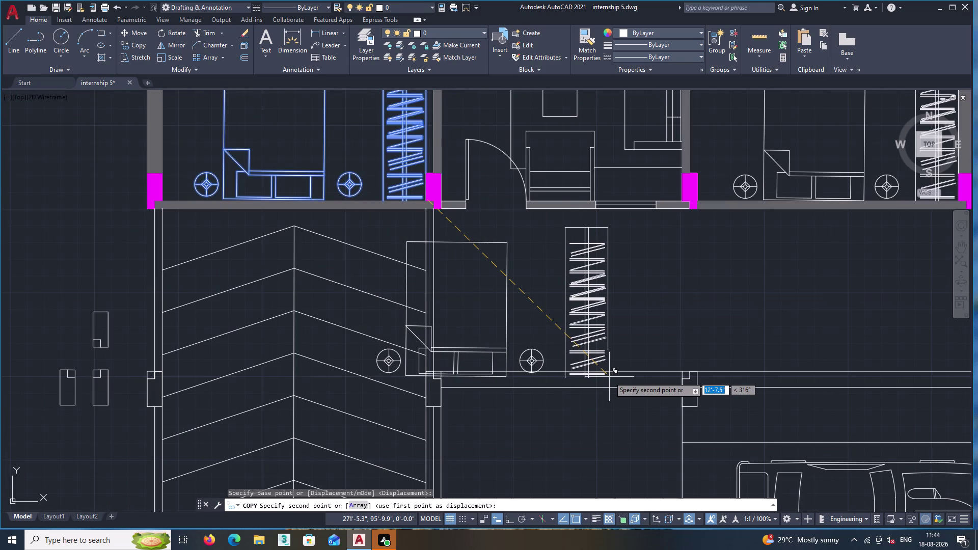
scroll(down, 3)
middle_drag(609, 377, 362, 211)
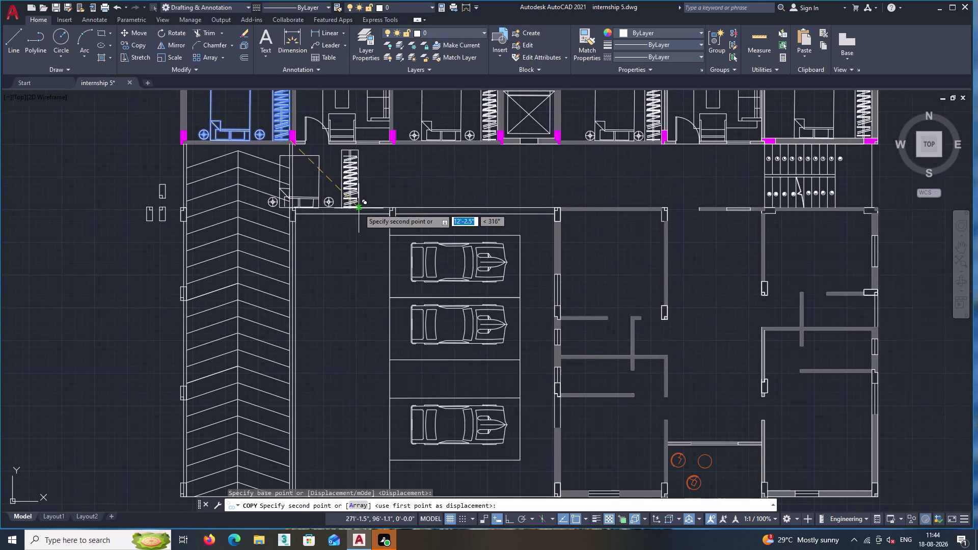
middle_drag(459, 308, 137, 146)
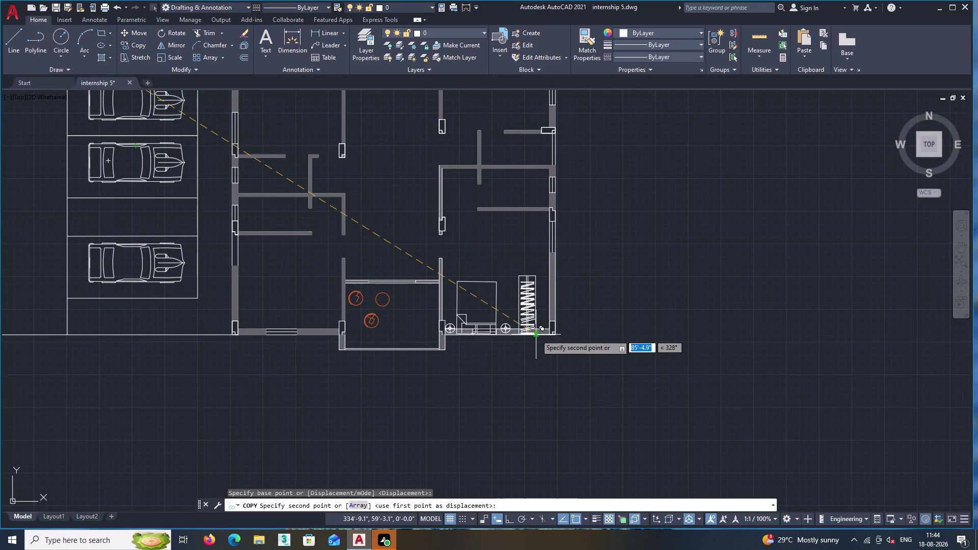
scroll(up, 3)
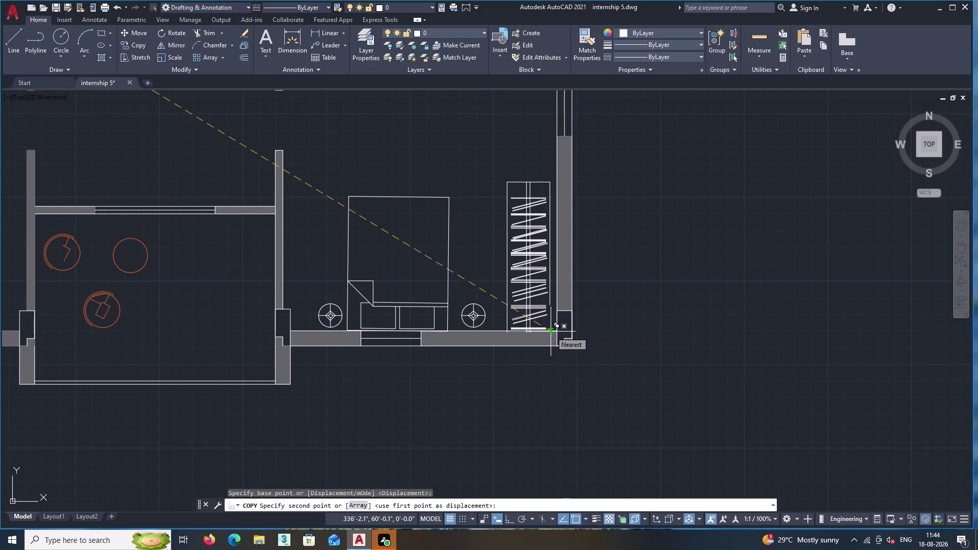
double_click(551, 332)
key(Escape)
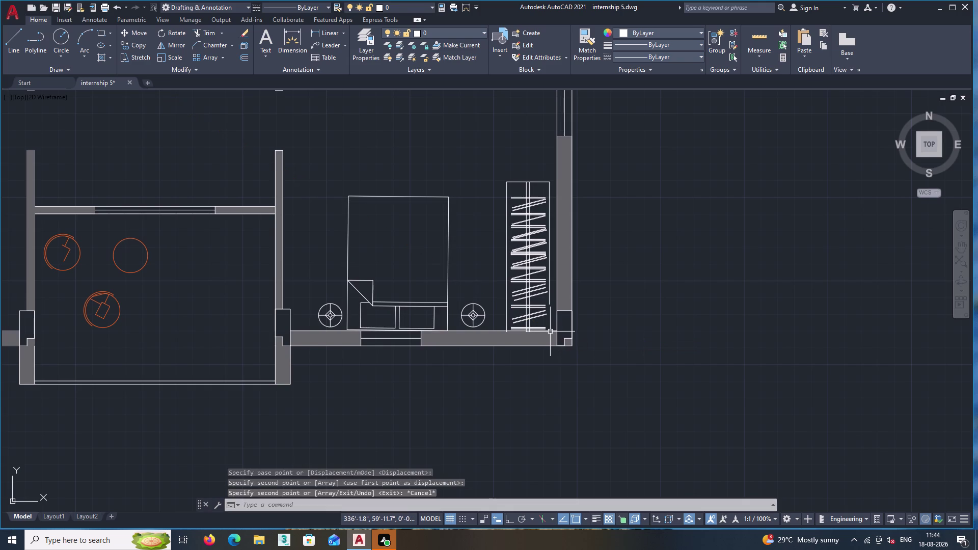
Zoom in on the copied bed and window-select the bed block.
scroll(up, 3)
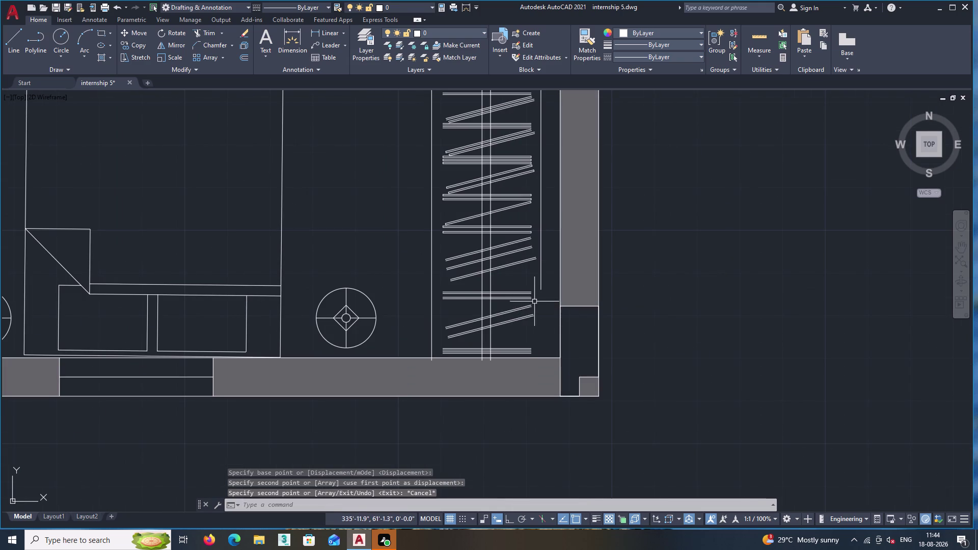
middle_drag(431, 326, 472, 319)
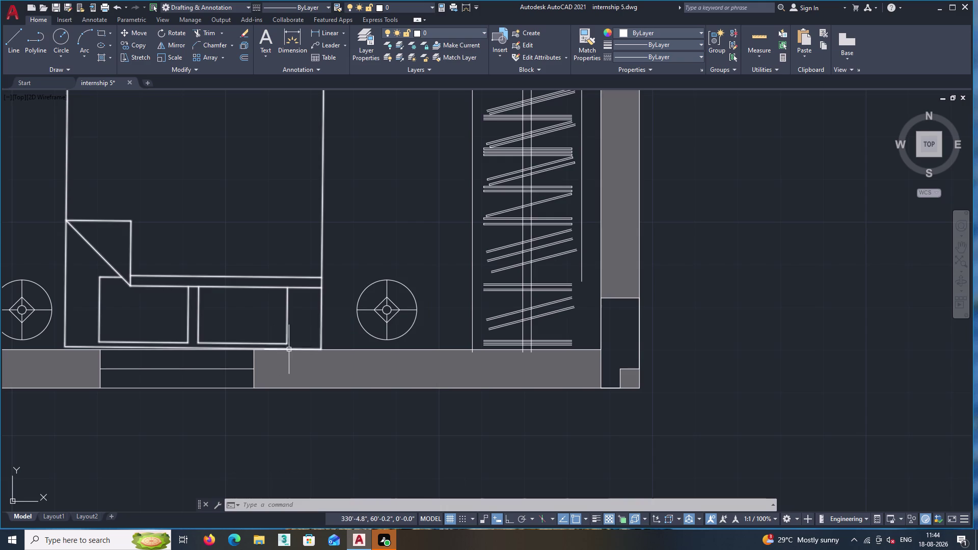
scroll(up, 3)
scroll(up, 3)
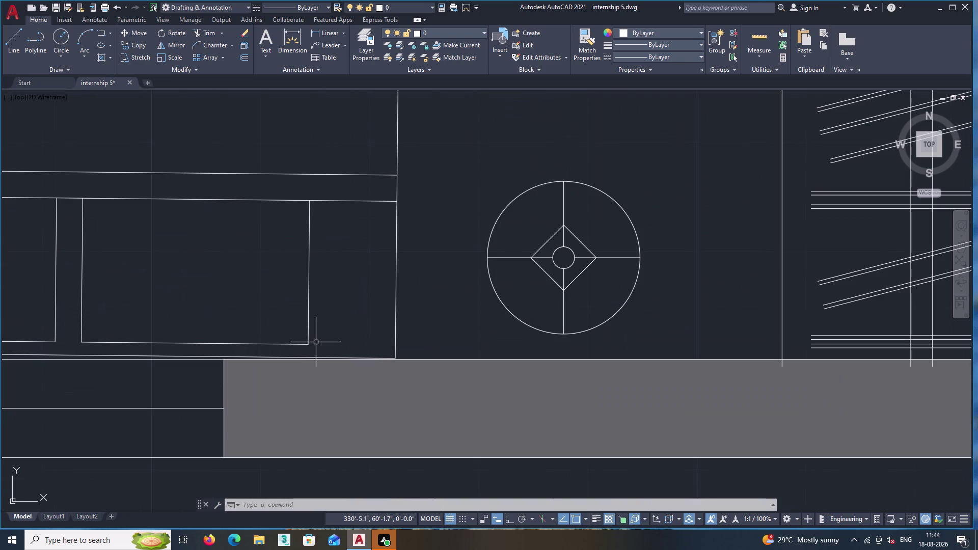
scroll(down, 3)
scroll(down, 3)
middle_drag(407, 337, 442, 321)
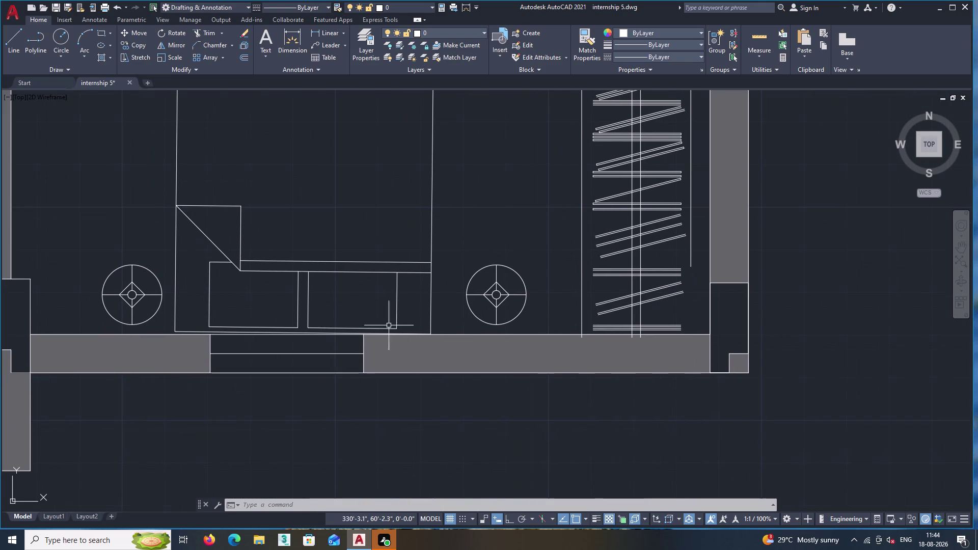
scroll(up, 3)
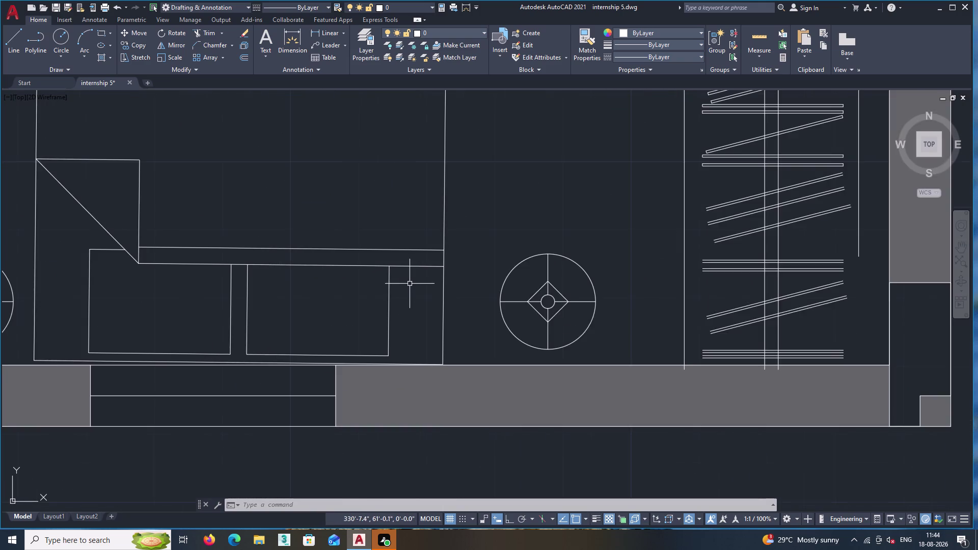
scroll(down, 3)
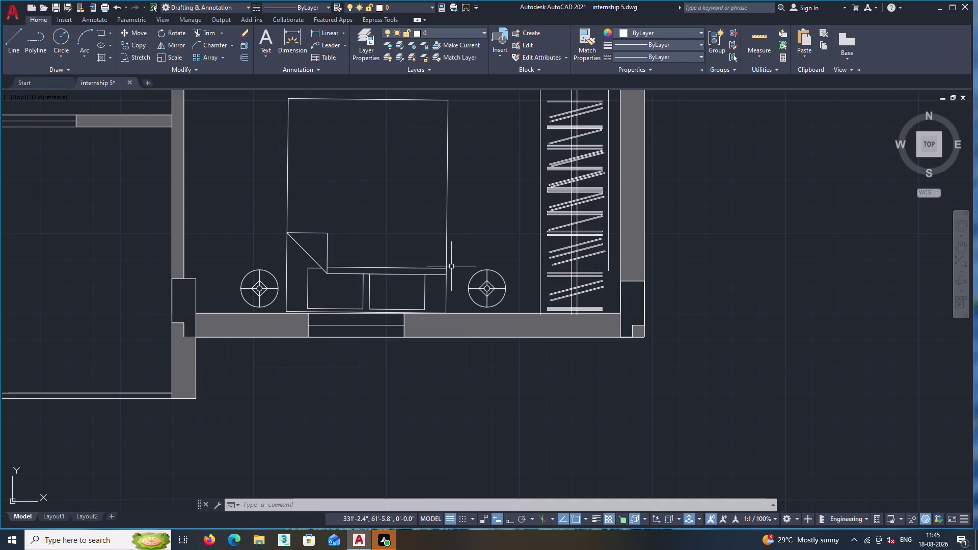
click(451, 266)
double_click(347, 204)
right_click(347, 205)
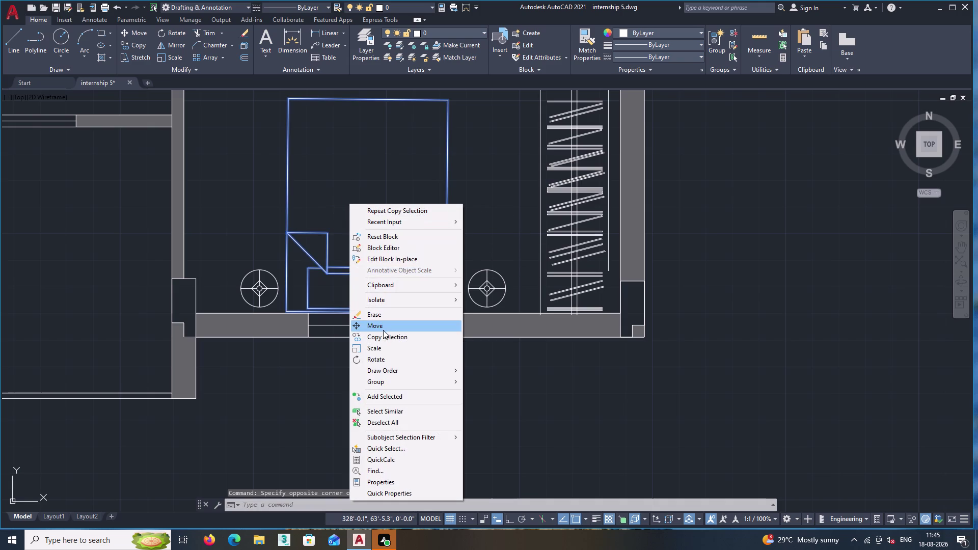
click(385, 357)
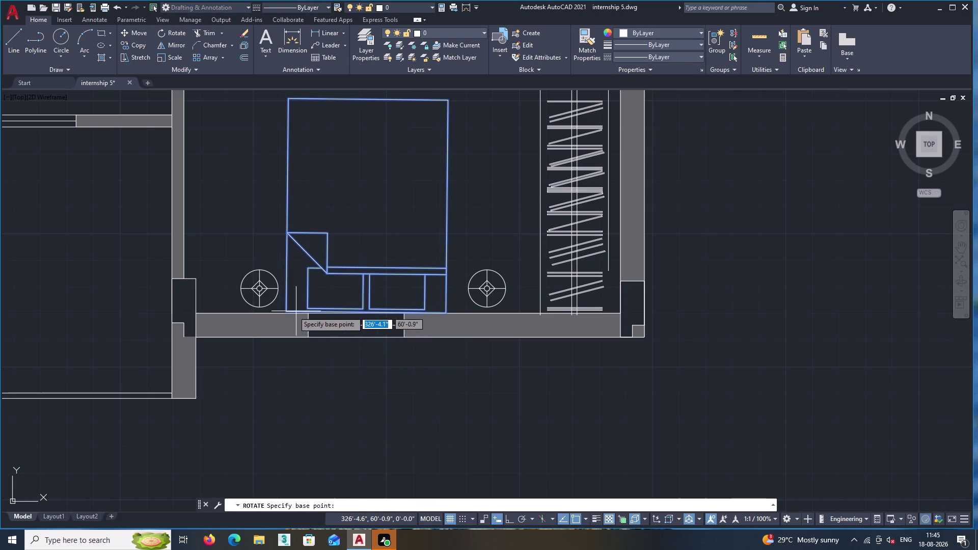
click(287, 311)
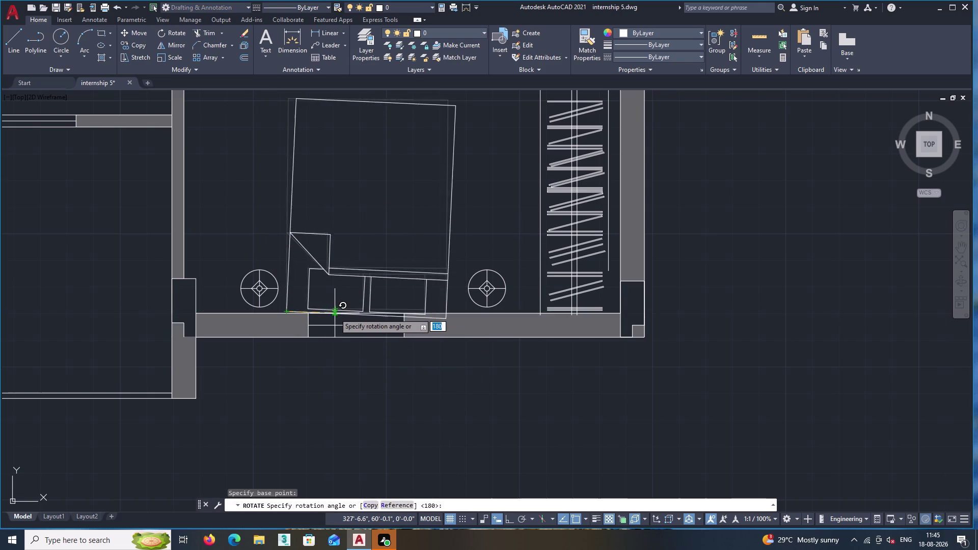
scroll(up, 3)
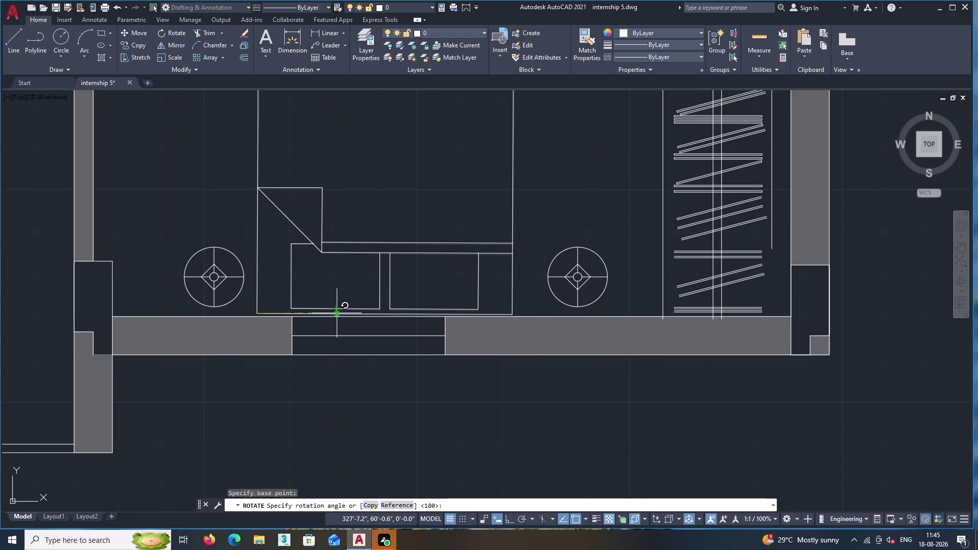
click(337, 313)
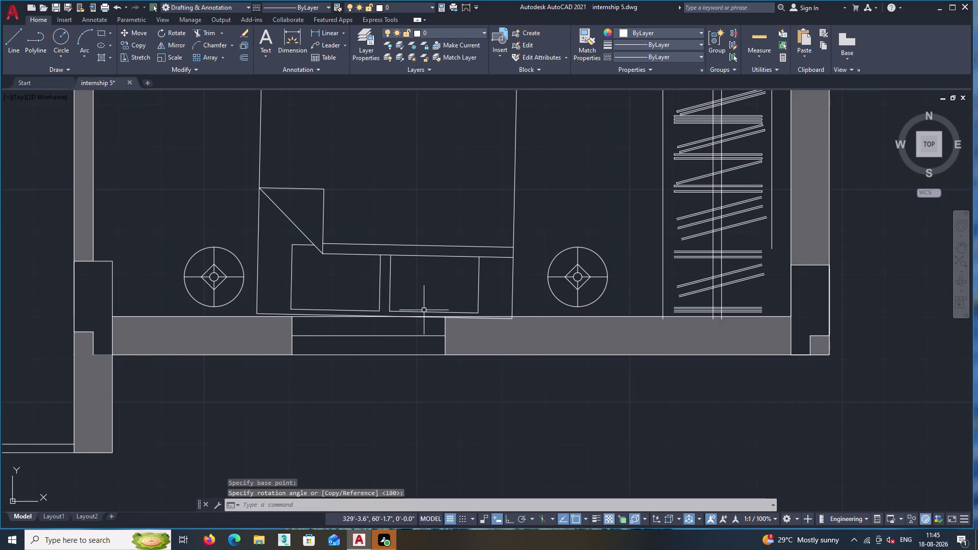
key(ctrl+z)
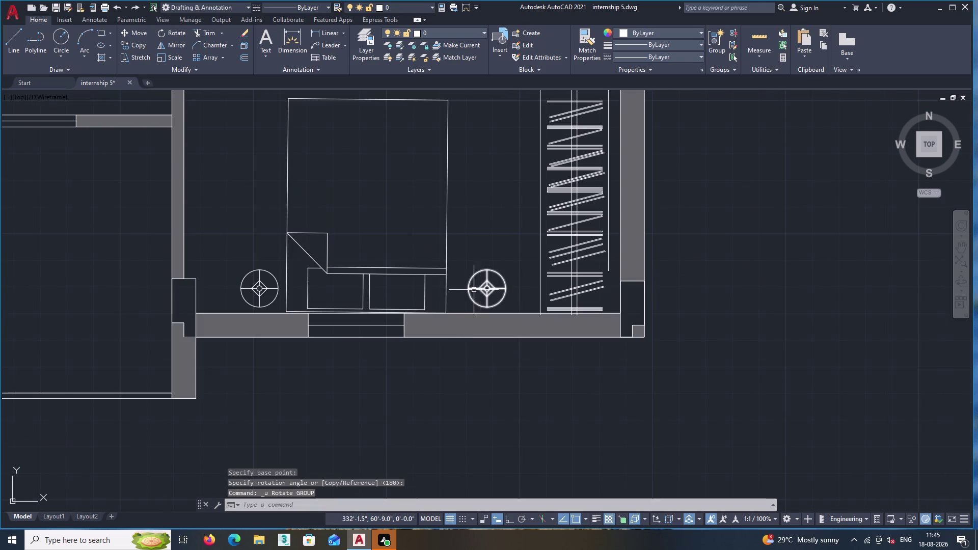
Zoom to the bed's bottom edge and start the TR trim command.
scroll(up, 3)
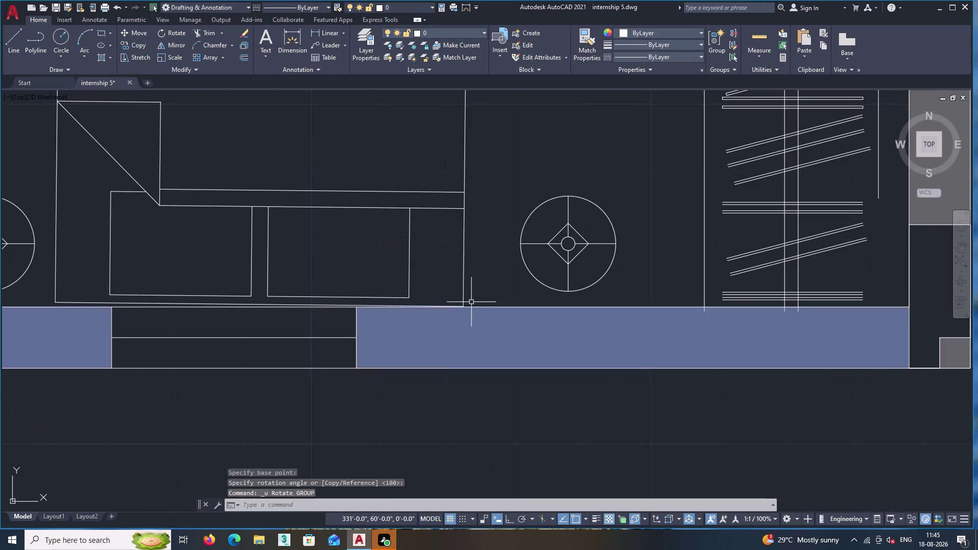
scroll(up, 3)
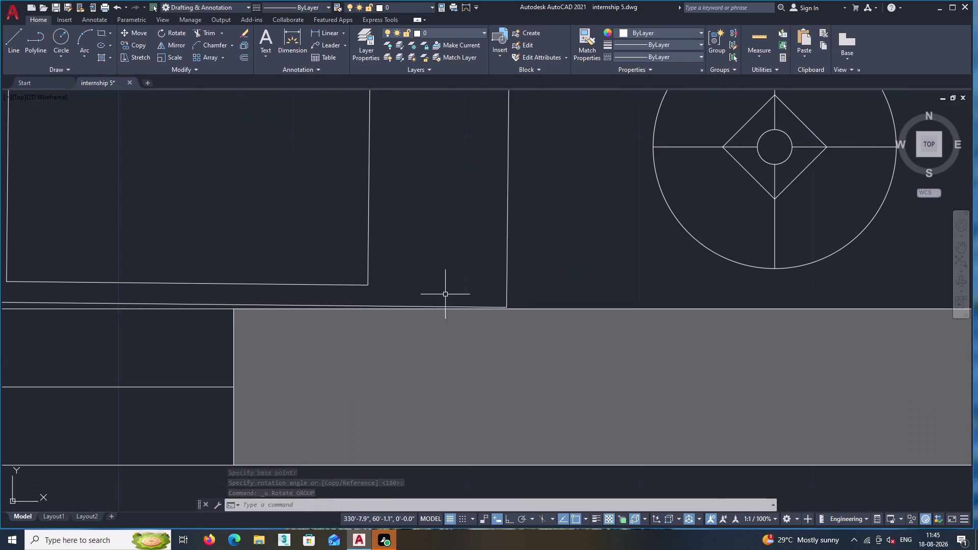
scroll(down, 3)
middle_drag(430, 285, 525, 286)
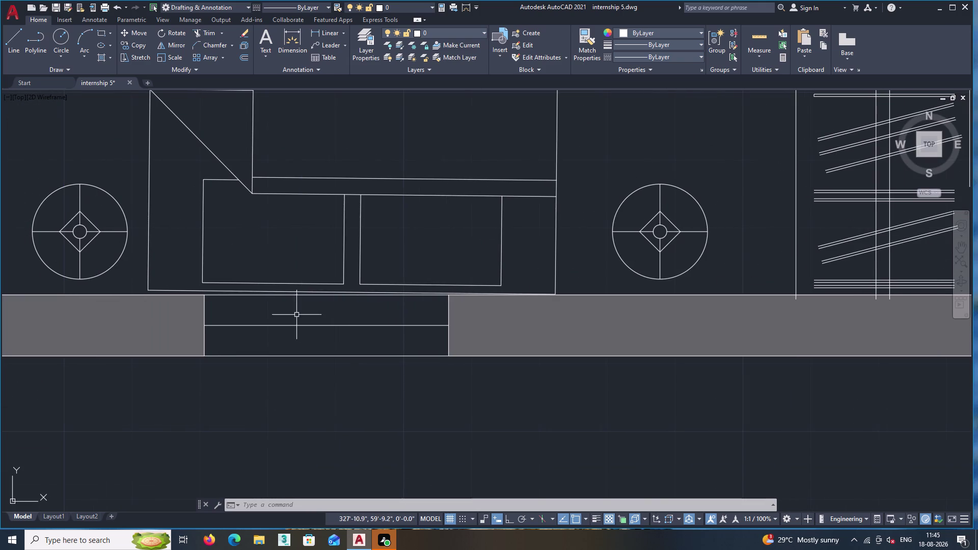
key(t)
key(r)
key(Return)
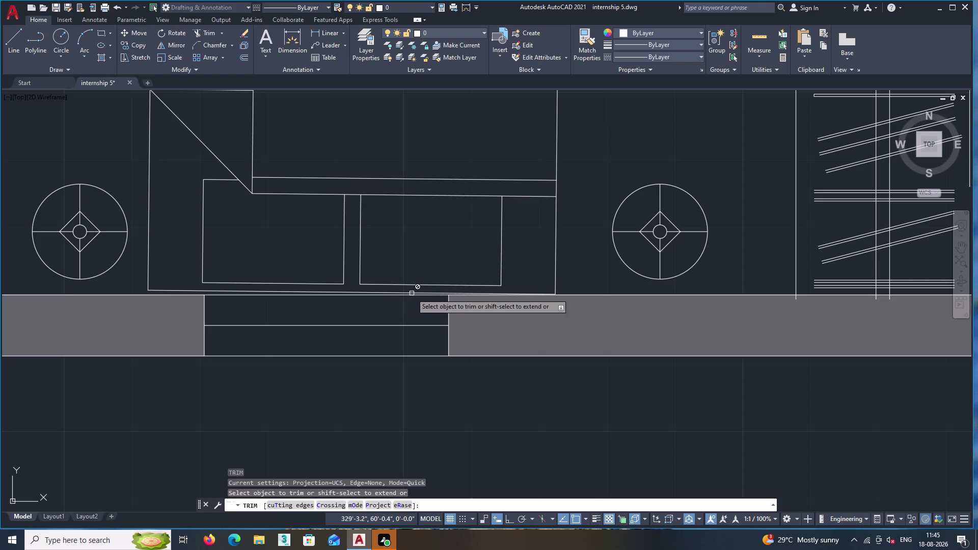
Fence the bed's bottom edge, which will not trim, then cancel and start Explode.
middle_drag(383, 296, 611, 284)
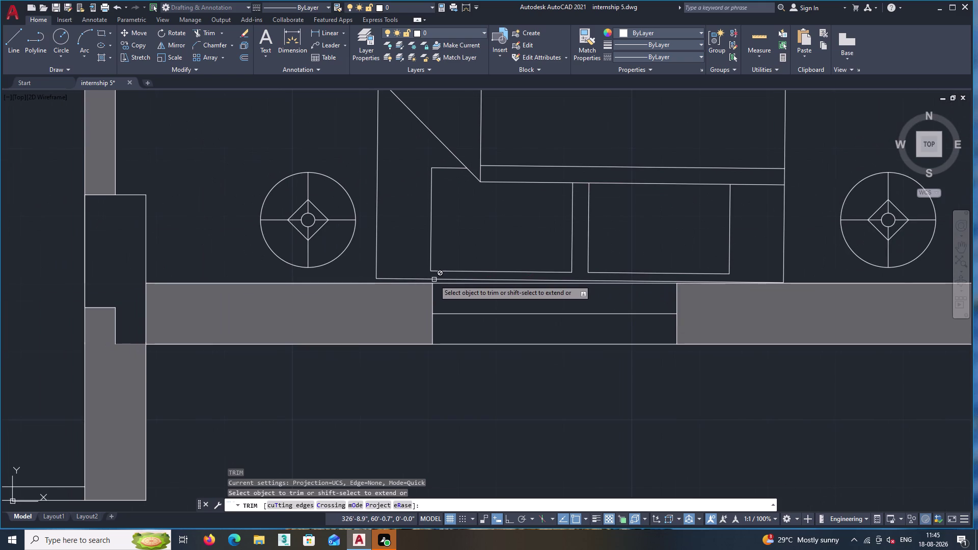
click(434, 279)
click(409, 271)
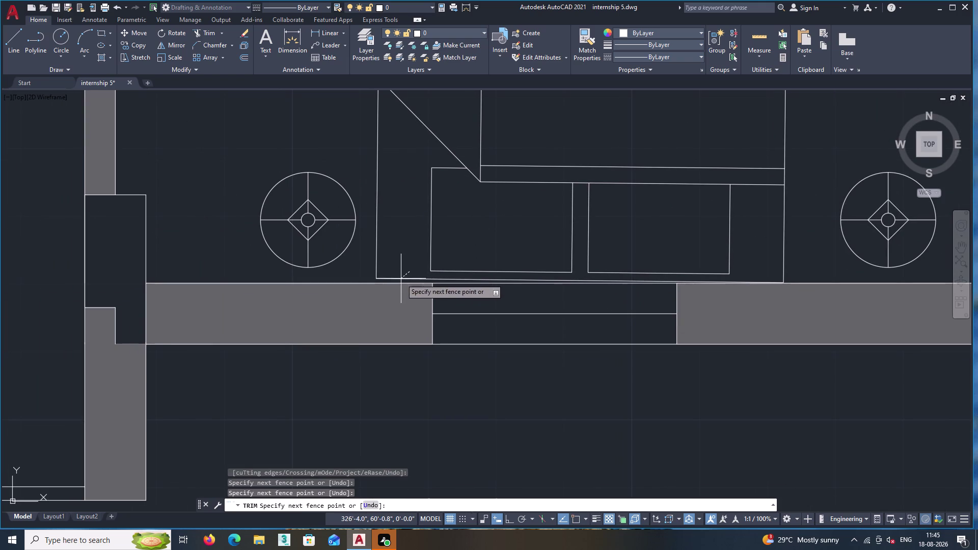
double_click(400, 281)
middle_drag(414, 263, 487, 256)
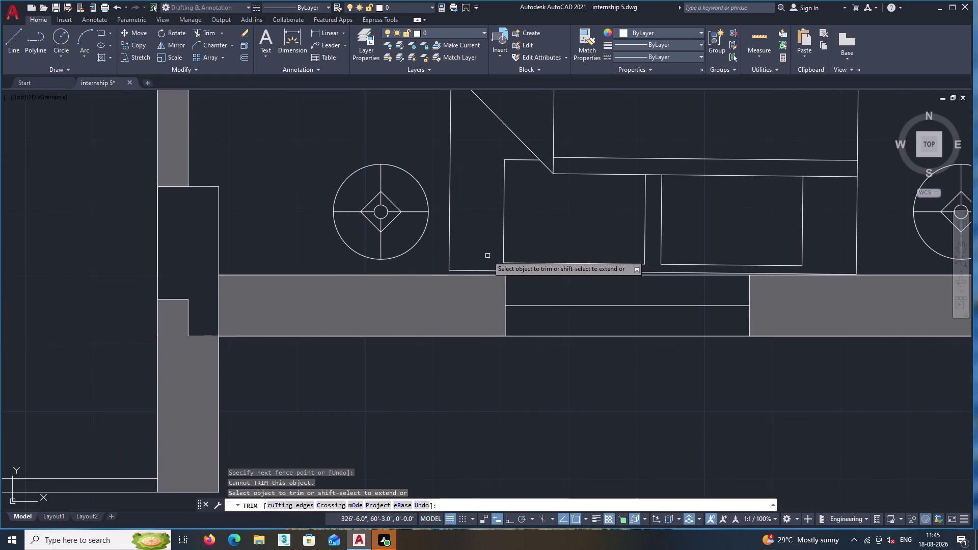
key(Escape)
middle_drag(404, 190, 450, 200)
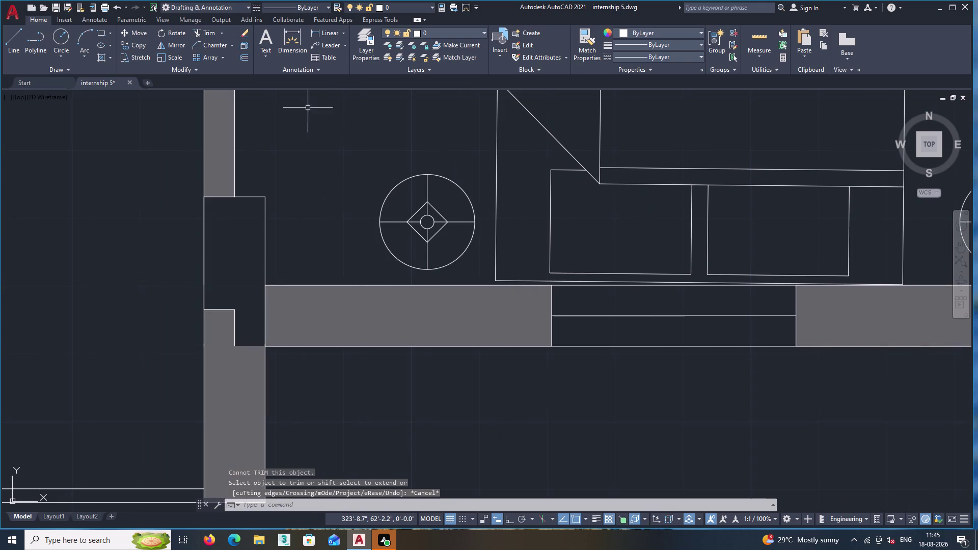
click(241, 46)
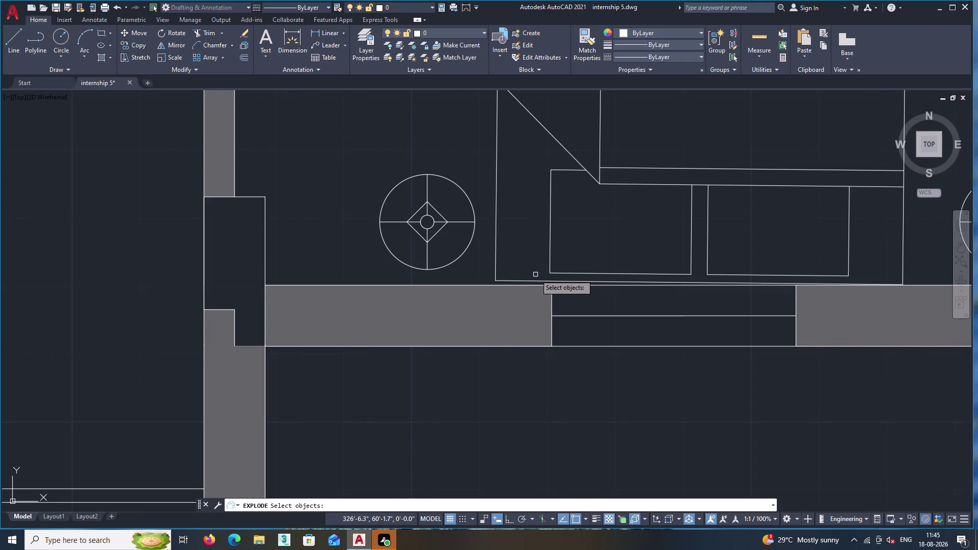
Explode the bed block into separate lines.
key(Escape)
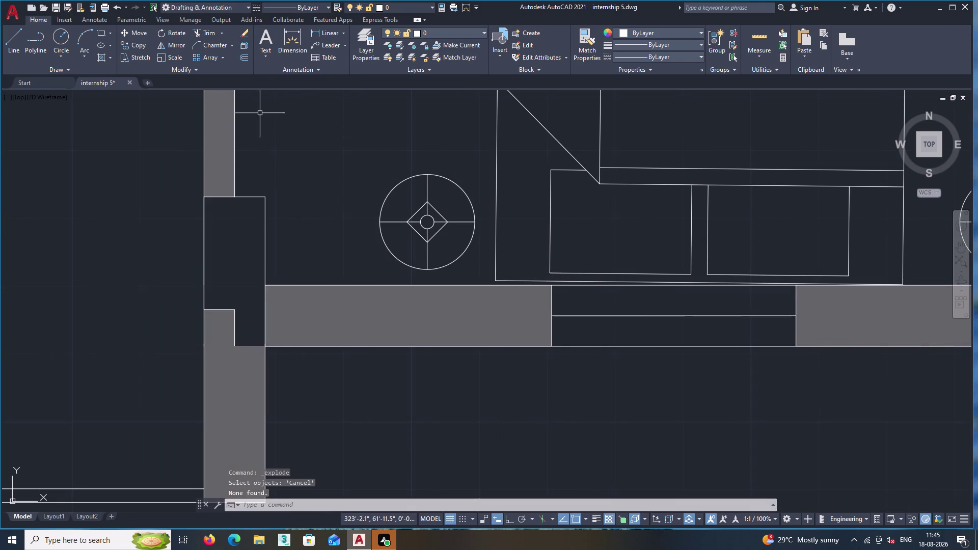
double_click(243, 45)
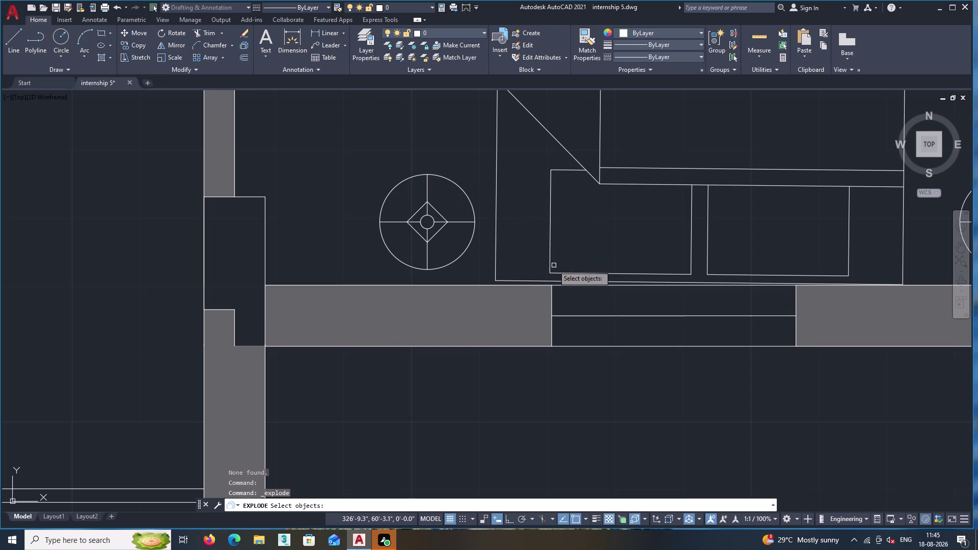
click(528, 280)
key(Return)
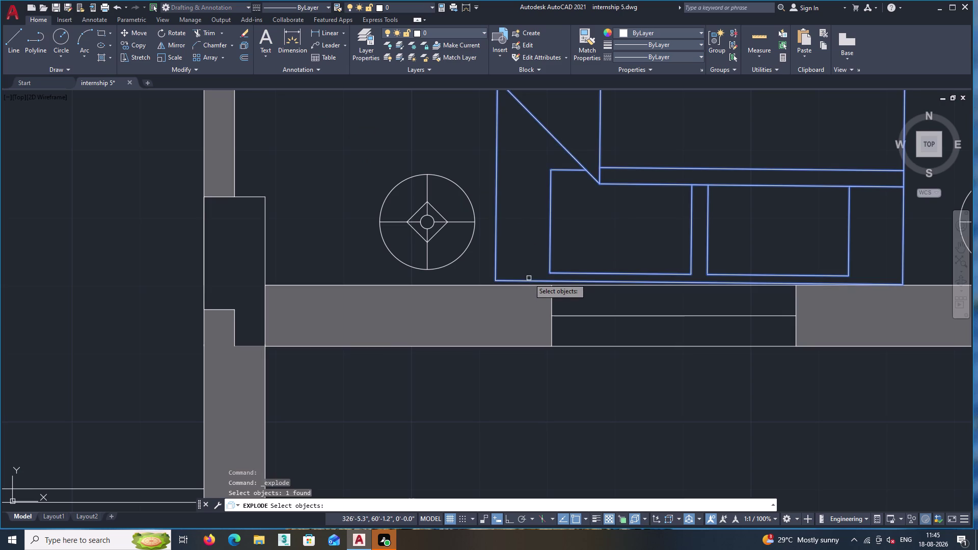
Try a fence trim across the bed's bottom edge, then cancel.
double_click(209, 31)
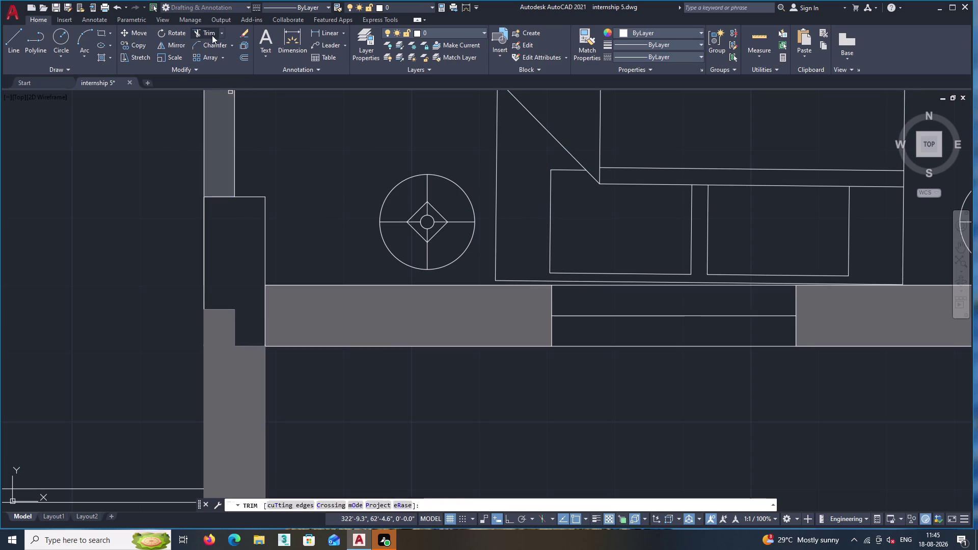
triple_click(536, 282)
middle_drag(797, 285, 557, 286)
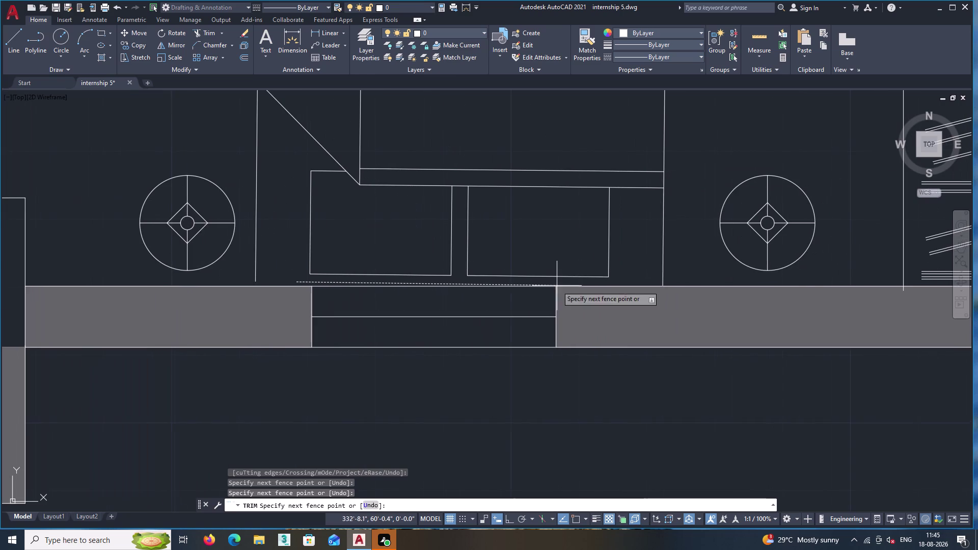
key(Escape)
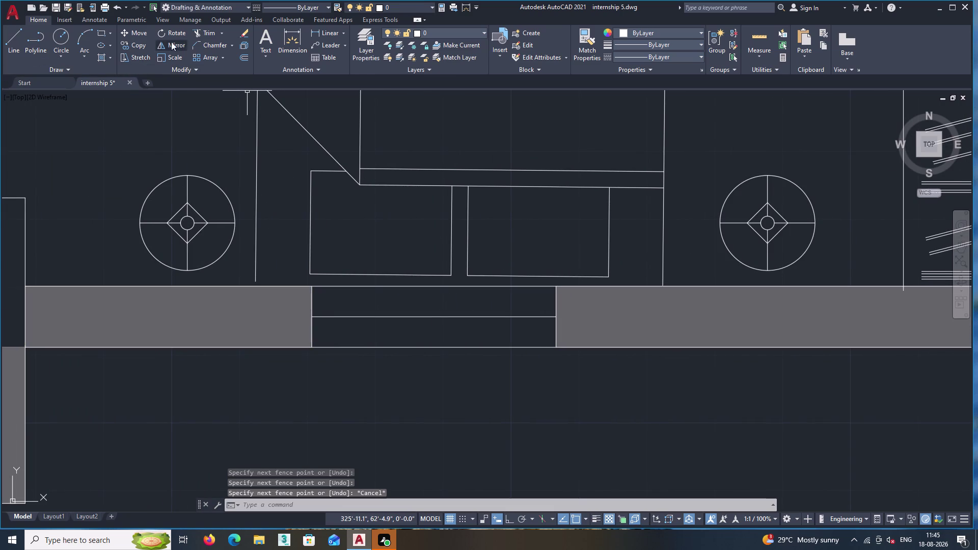
Attempt to extend the wardrobe lines to the bottom wall with EX.
key(e)
key(x)
key(Return)
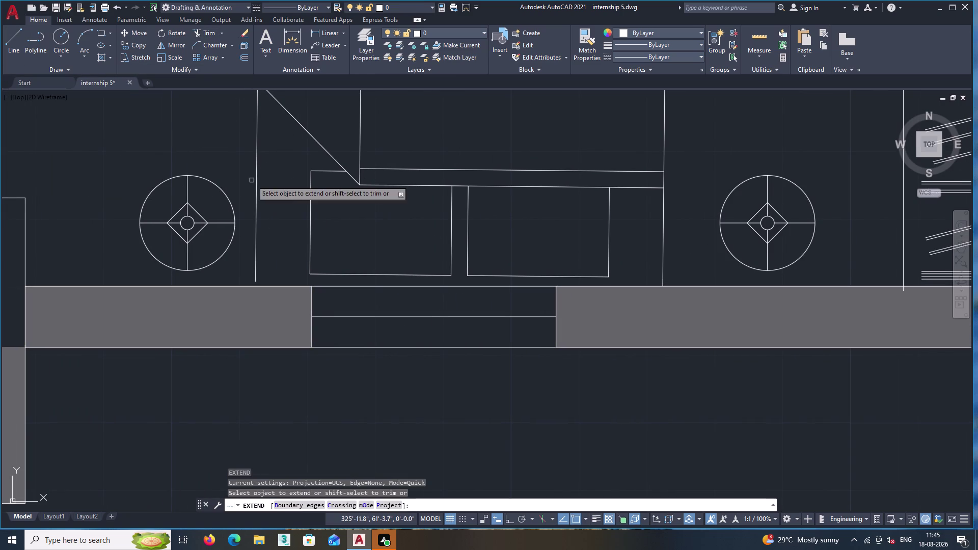
click(255, 280)
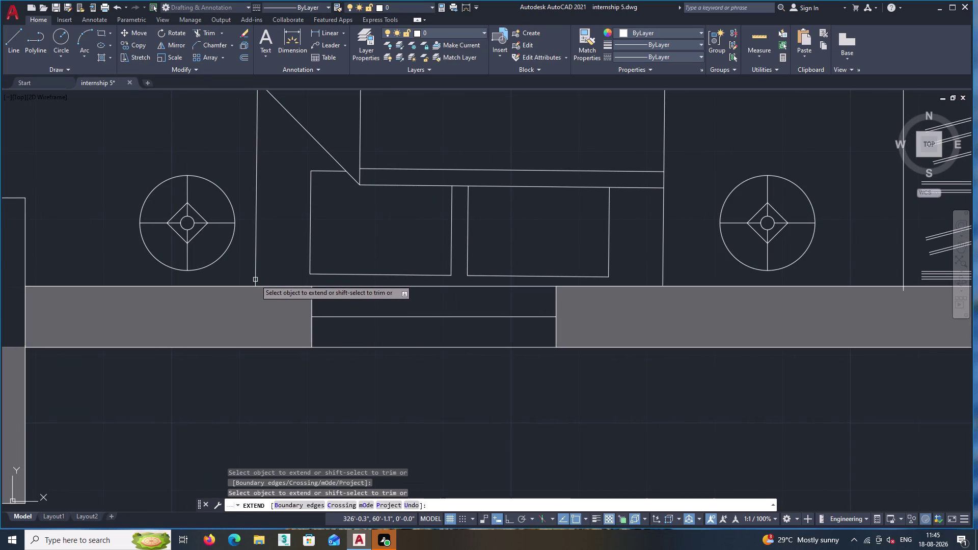
key(Escape)
middle_drag(293, 259, 183, 266)
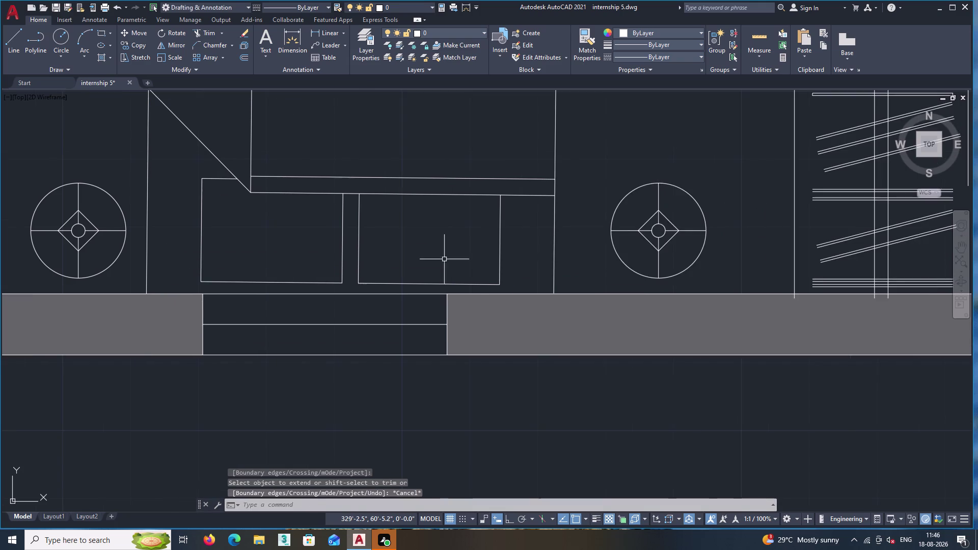
scroll(down, 3)
middle_drag(517, 259, 239, 267)
scroll(down, 3)
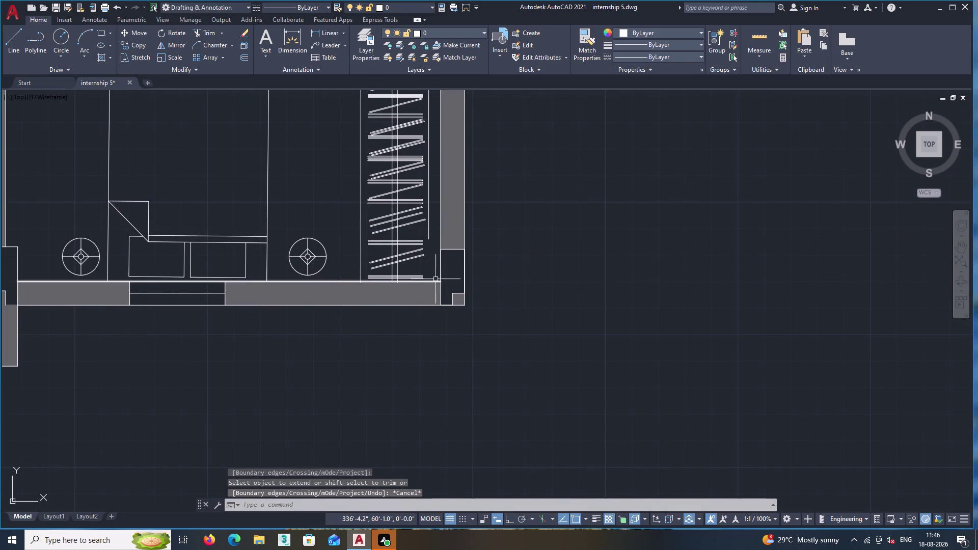
key(Return)
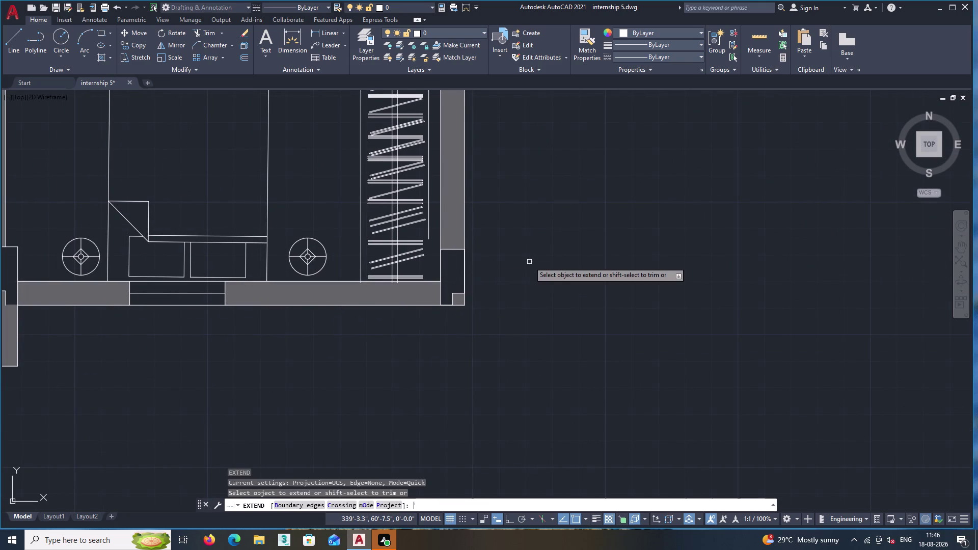
click(428, 234)
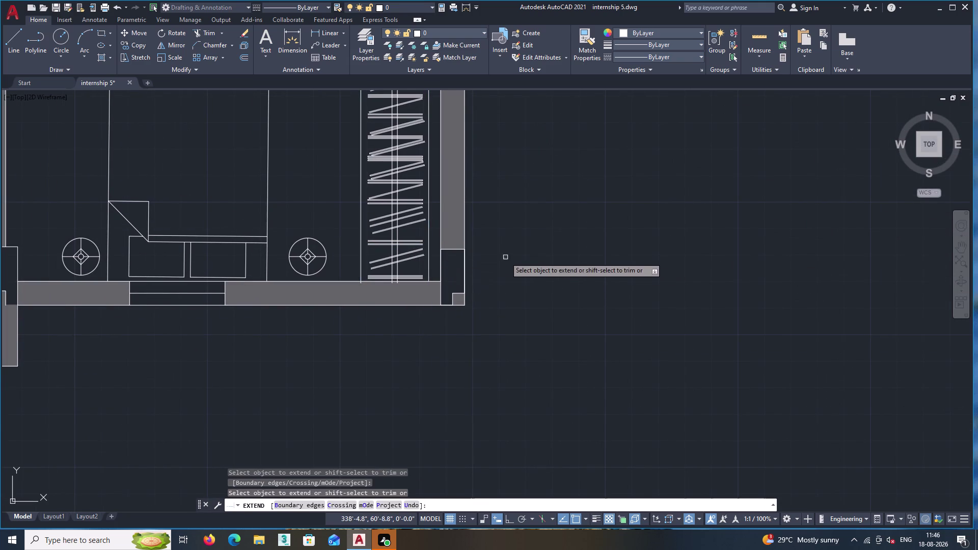
key(Escape)
Trim a wardrobe line overhanging the wall, then undo the mistaken trims.
text(tr)
key(Return)
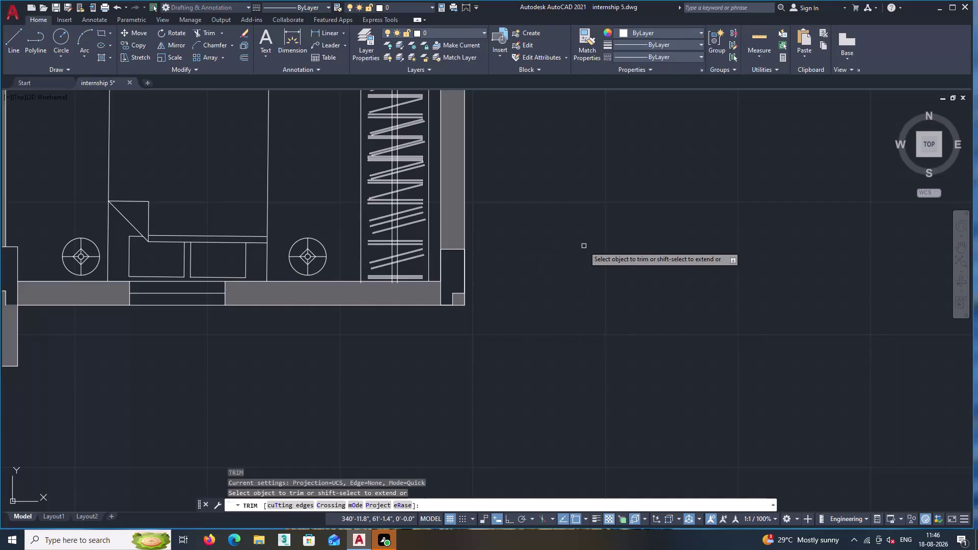
scroll(up, 3)
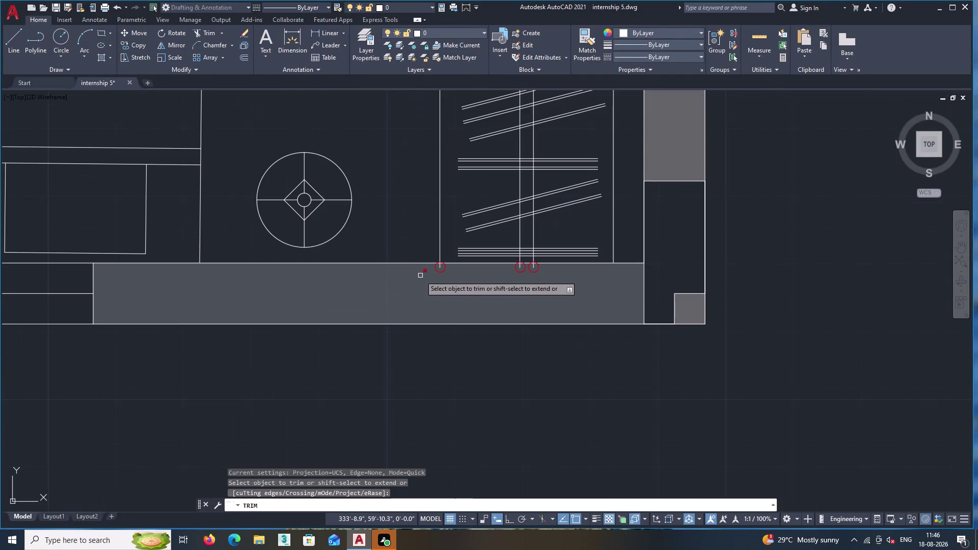
scroll(up, 3)
scroll(up, 3)
scroll(up, 3)
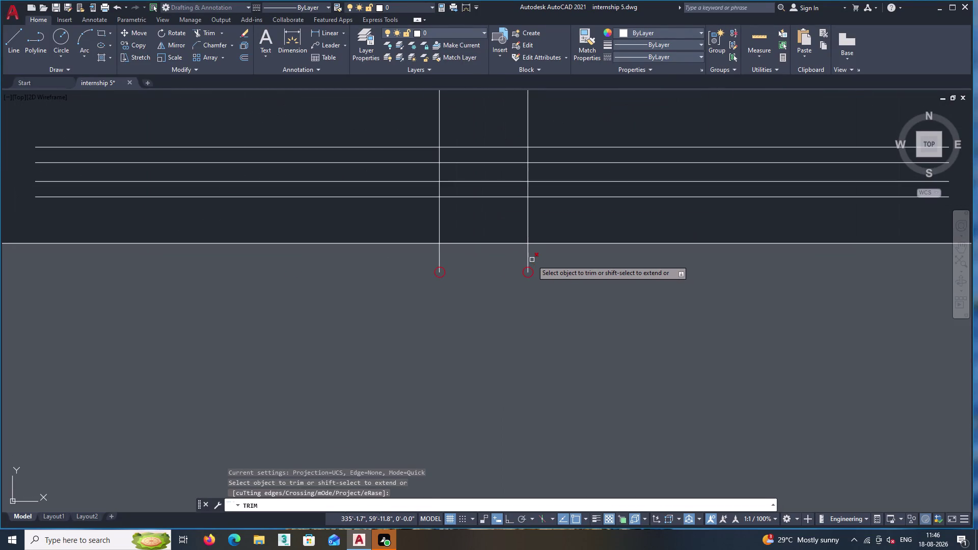
click(531, 259)
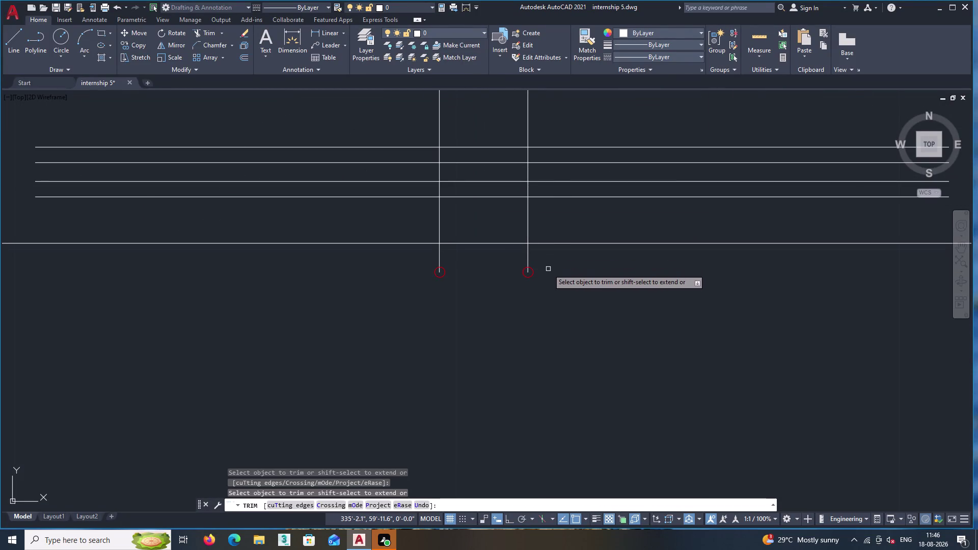
key(Escape)
scroll(down, 3)
key(ctrl+z)
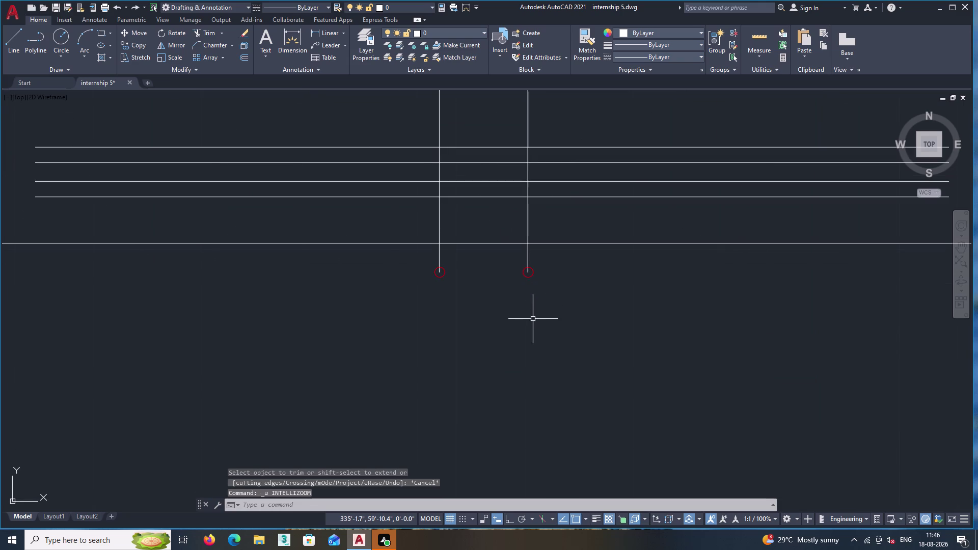
key(ctrl+z)
scroll(up, 3)
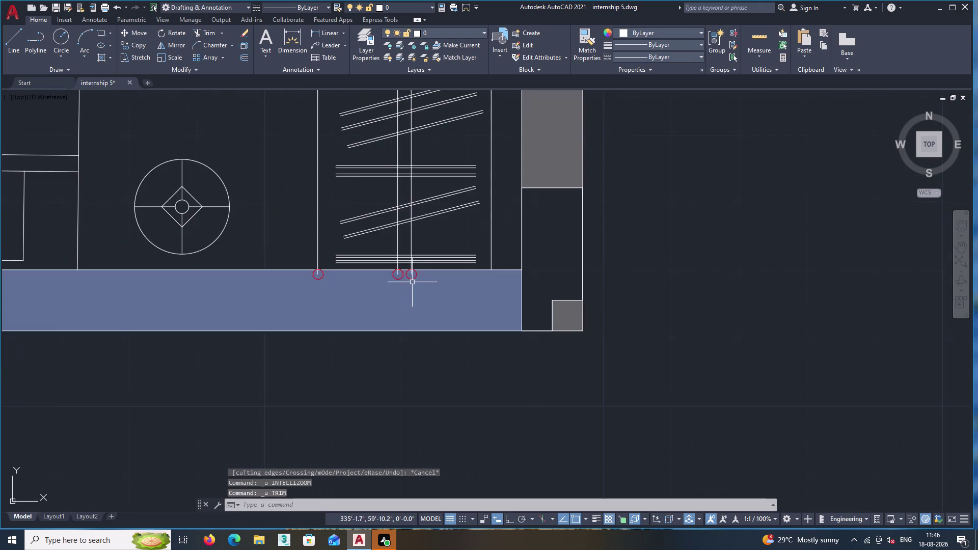
scroll(up, 3)
scroll(up, 3)
key(Escape)
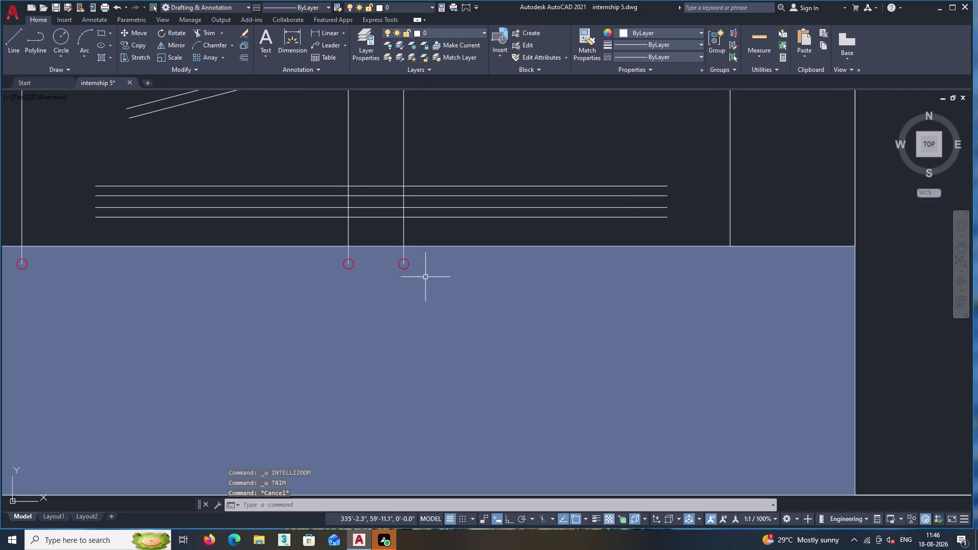
Trim the wardrobe line ends back to the inner face of the bottom wall.
middle_drag(541, 282, 565, 281)
text(tr)
key(Return)
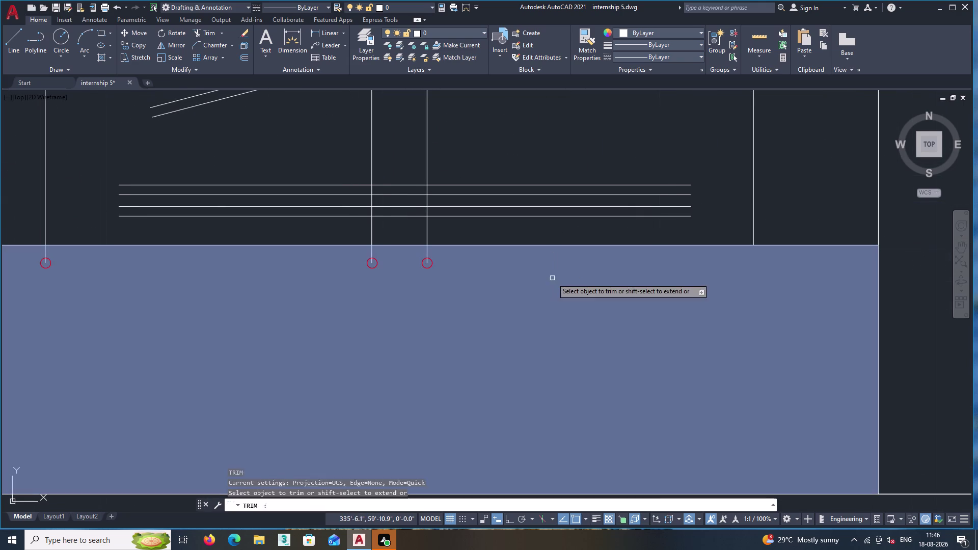
click(428, 251)
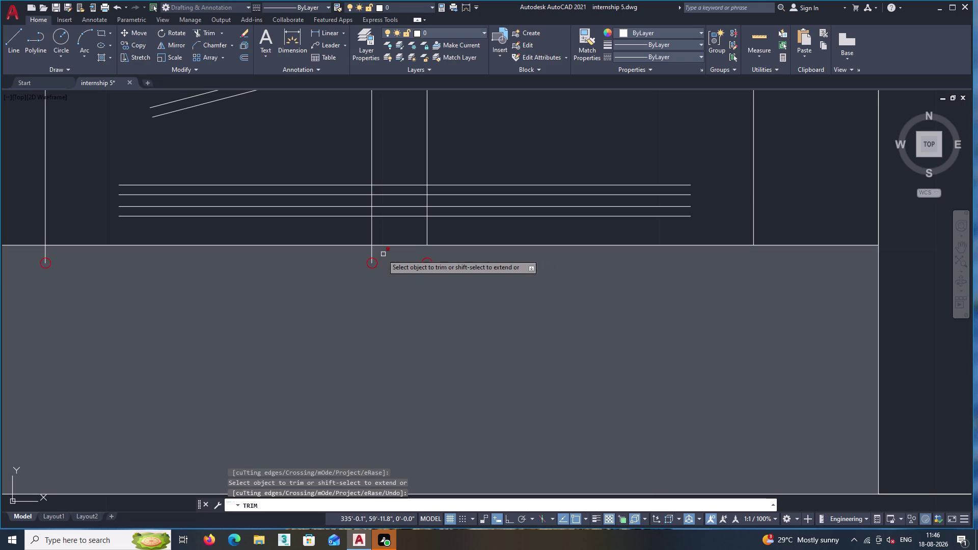
click(371, 252)
middle_drag(349, 279, 577, 278)
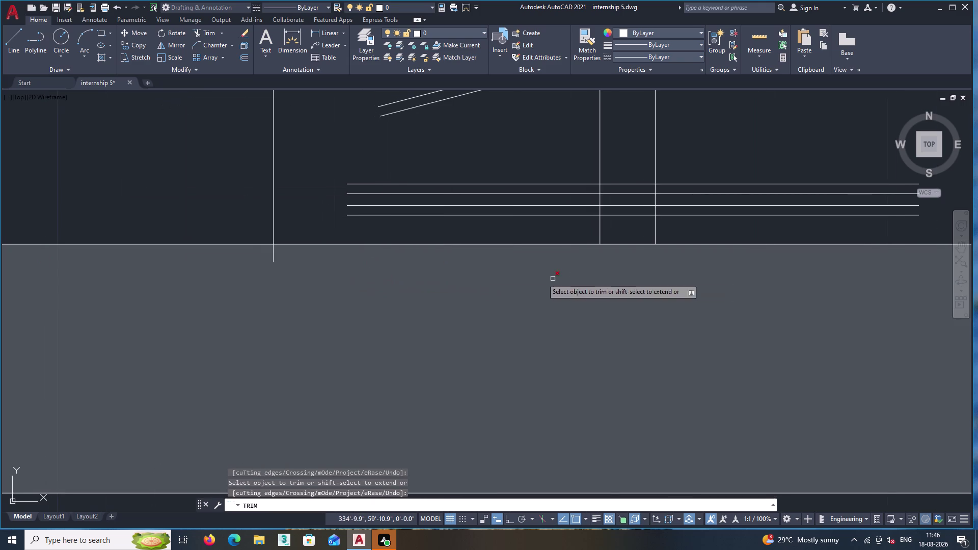
click(273, 257)
scroll(down, 3)
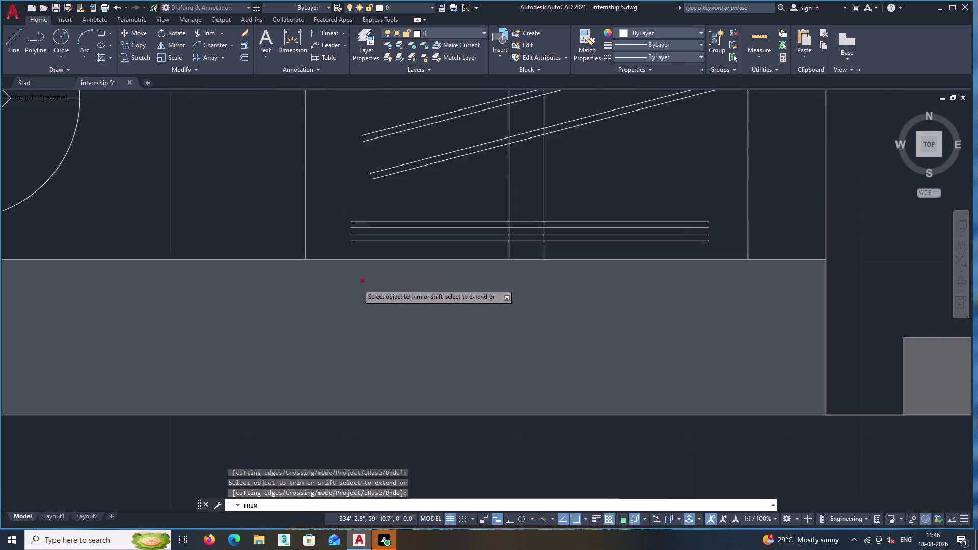
scroll(down, 3)
key(Escape)
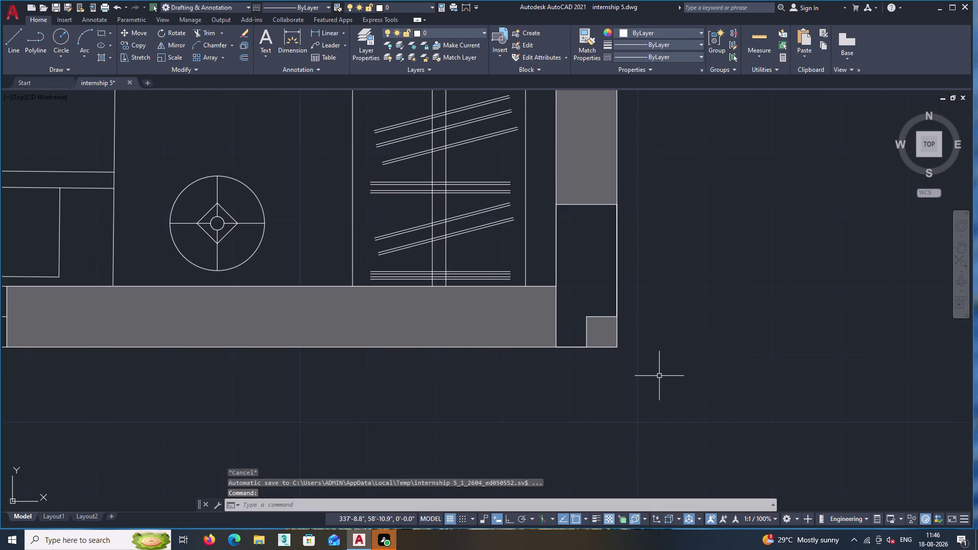
scroll(down, 3)
middle_drag(663, 376, 606, 378)
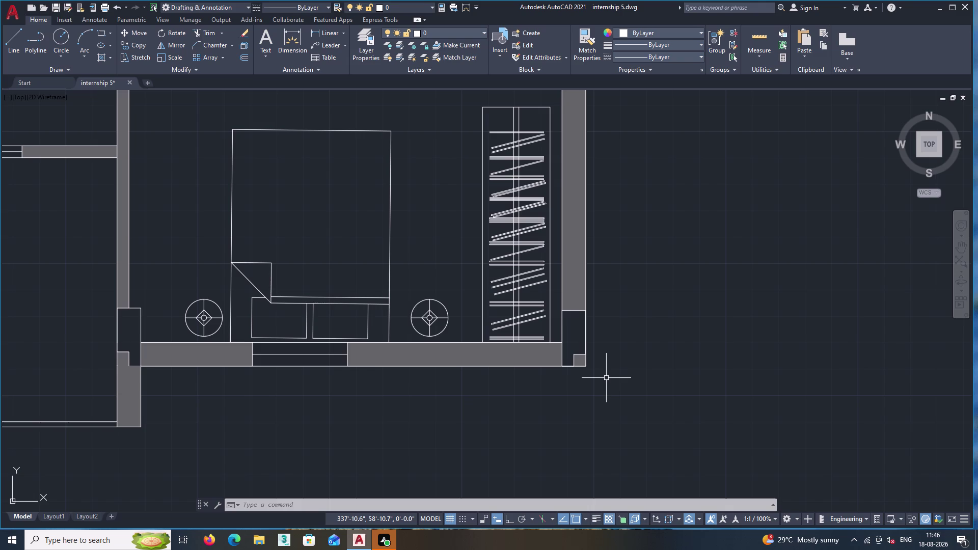
middle_drag(374, 288, 476, 364)
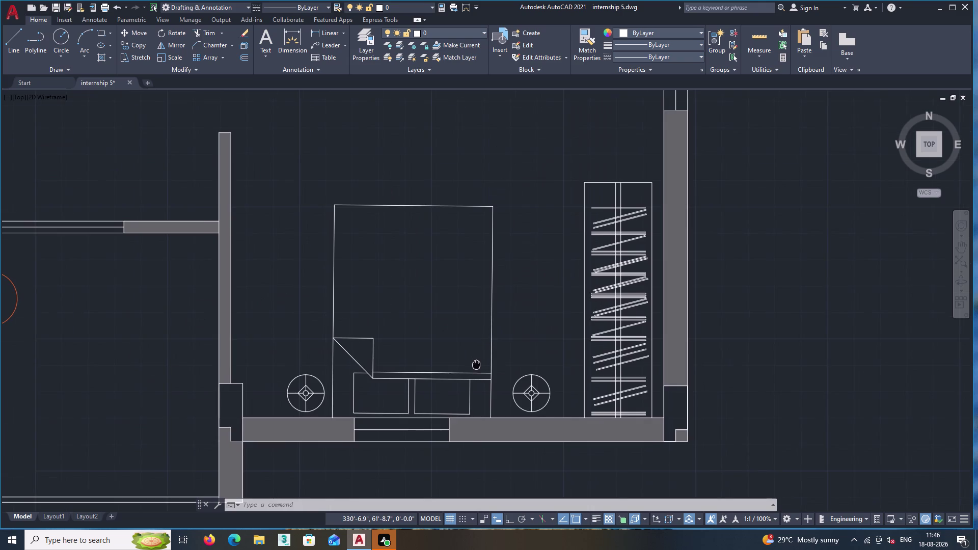
middle_drag(476, 363, 505, 353)
scroll(down, 3)
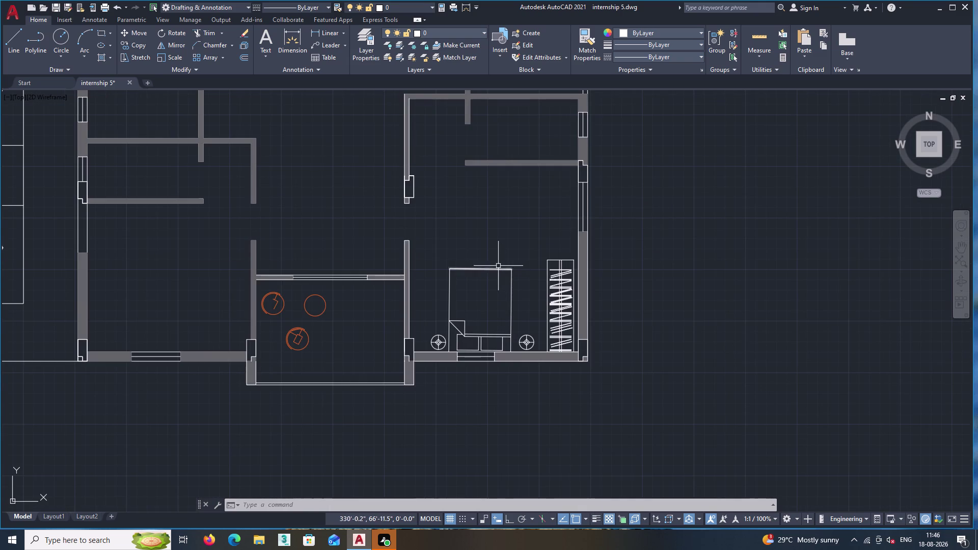
middle_drag(479, 264, 513, 309)
scroll(down, 3)
scroll(down, 3)
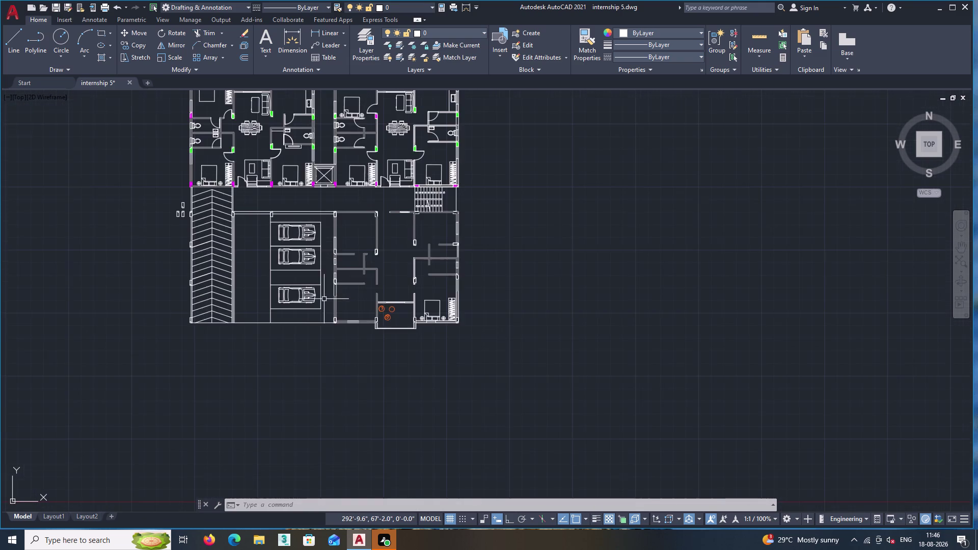
middle_drag(324, 299, 363, 356)
scroll(up, 3)
scroll(up, 3)
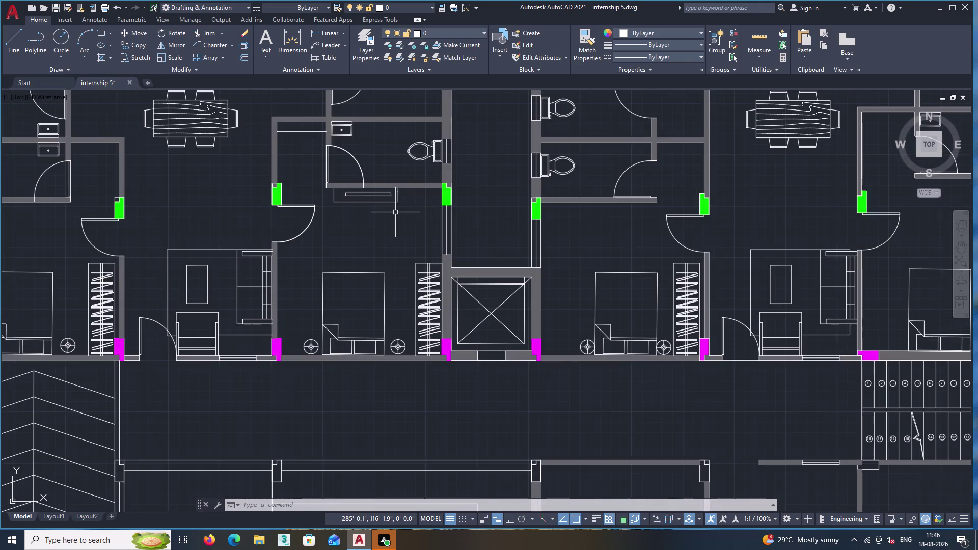
scroll(up, 3)
click(406, 202)
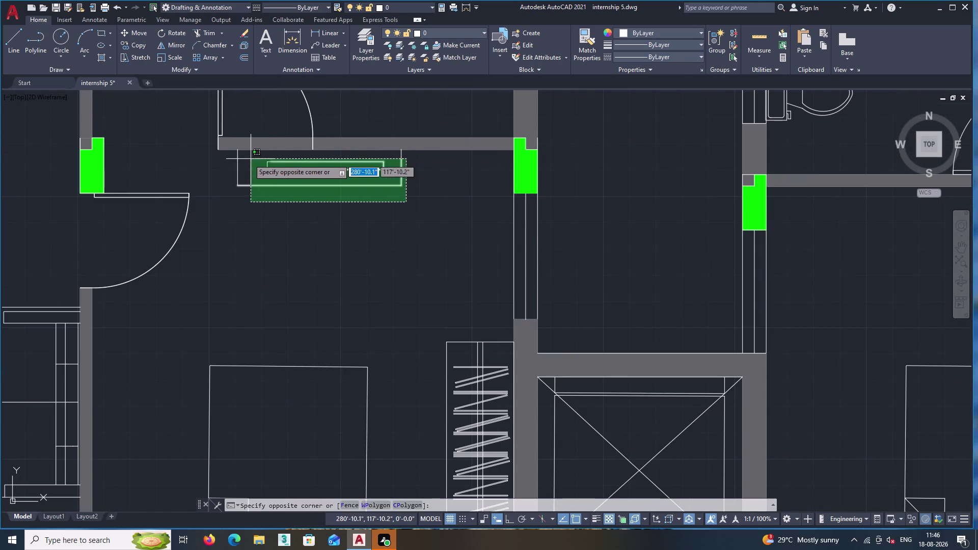
click(223, 158)
right_click(275, 228)
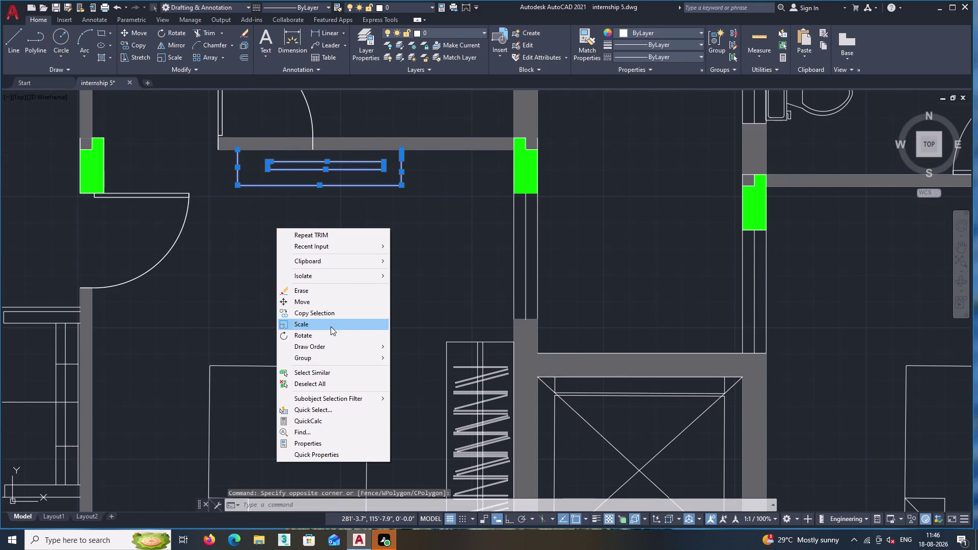
click(314, 312)
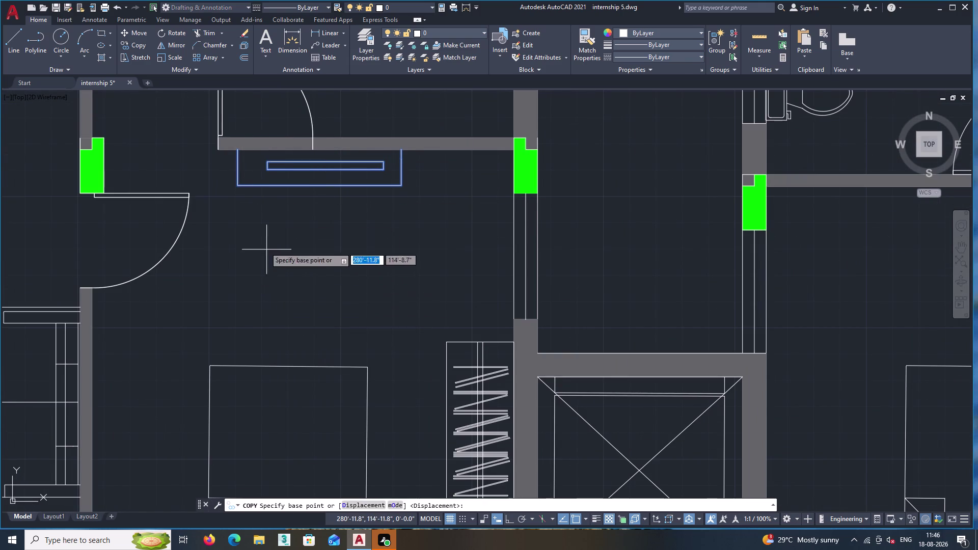
click(238, 150)
middle_drag(364, 256, 190, 194)
middle_drag(641, 306, 412, 283)
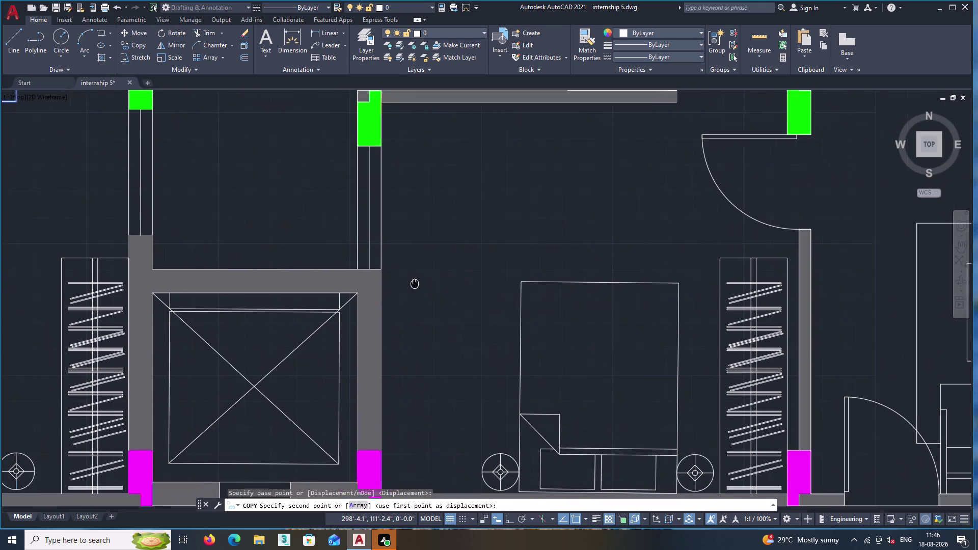
middle_drag(411, 283, 411, 283)
scroll(up, 3)
middle_drag(477, 223, 351, 246)
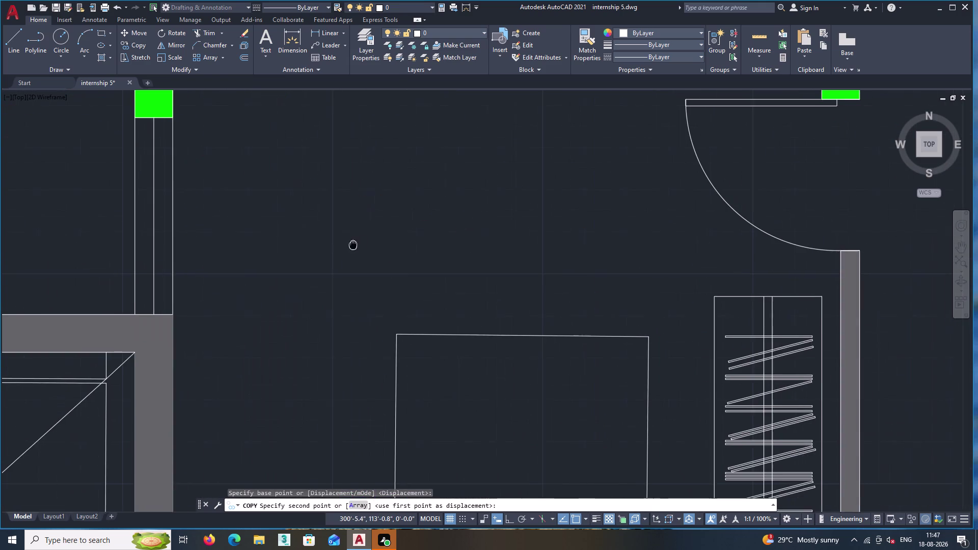
scroll(down, 3)
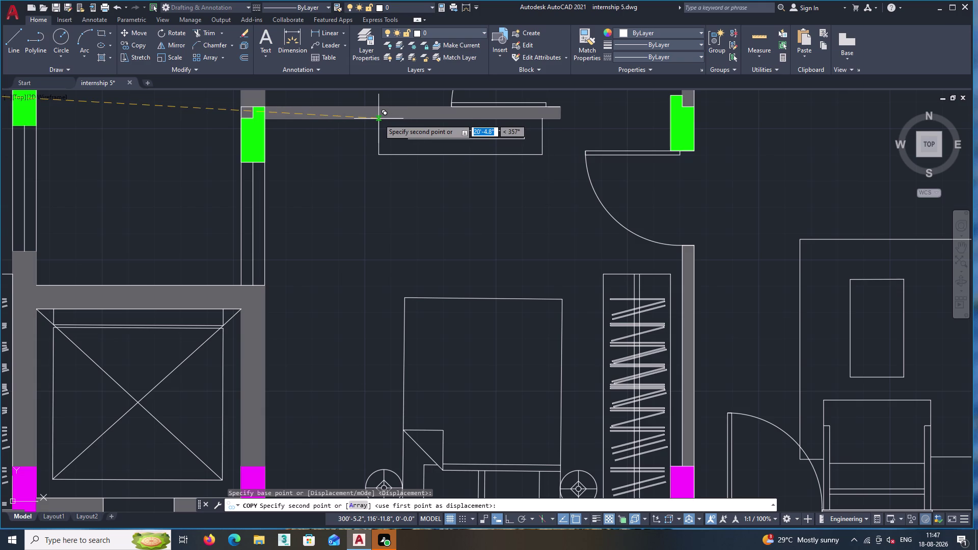
click(379, 119)
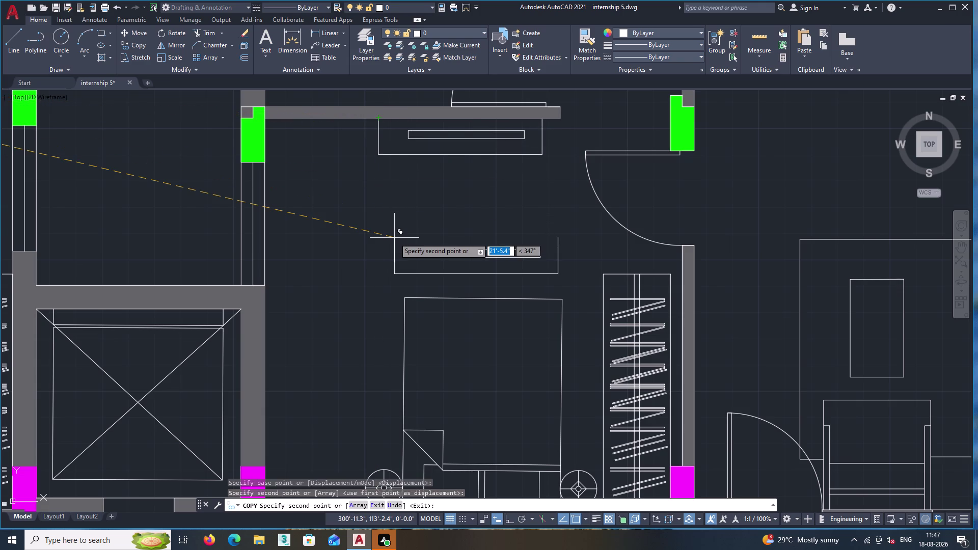
key(Escape)
scroll(up, 3)
middle_drag(406, 128, 396, 400)
scroll(up, 3)
scroll(down, 3)
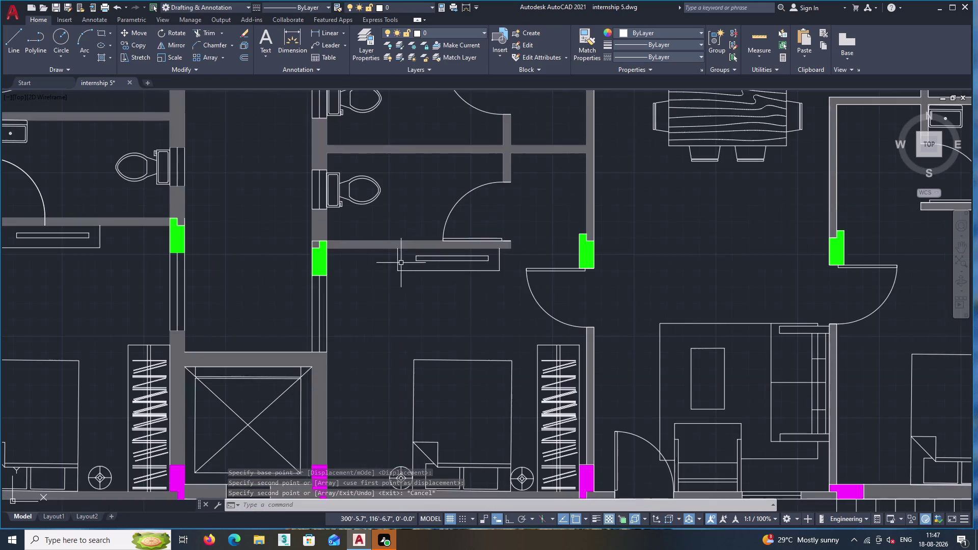
scroll(up, 3)
scroll(up, 3)
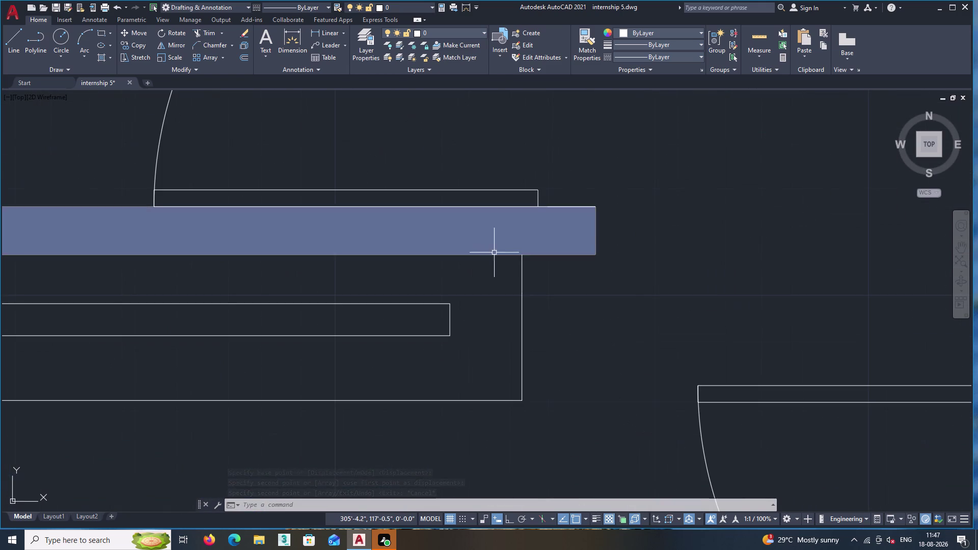
scroll(down, 3)
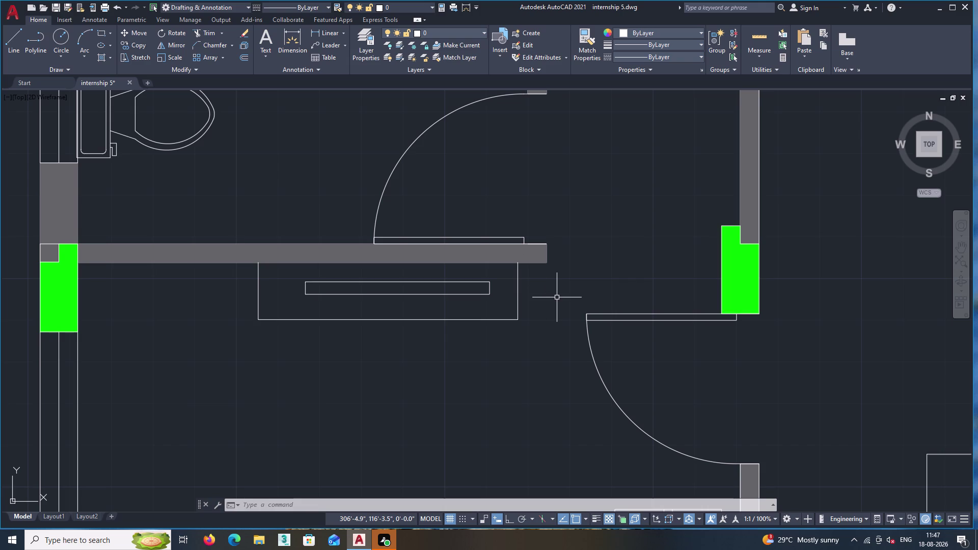
scroll(down, 3)
middle_drag(551, 306, 458, 296)
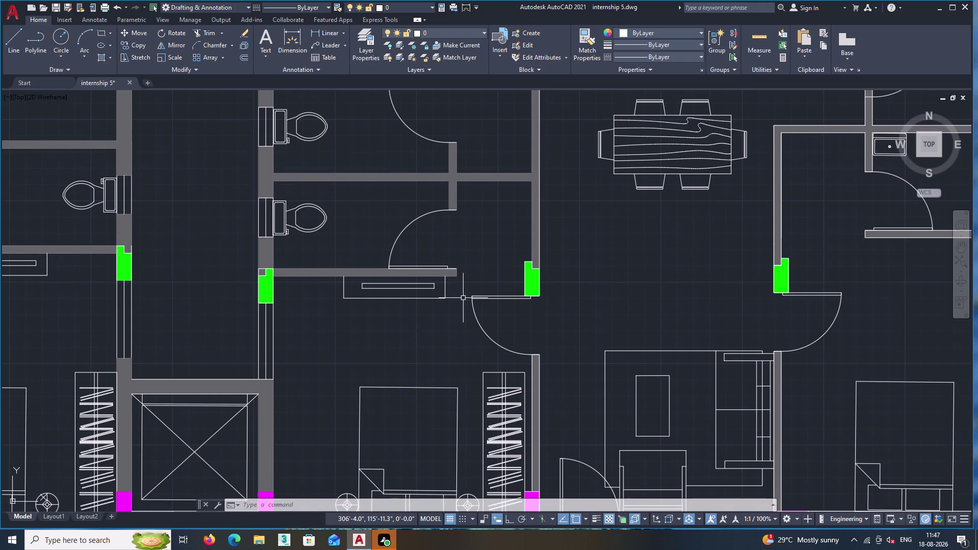
middle_drag(477, 370, 476, 371)
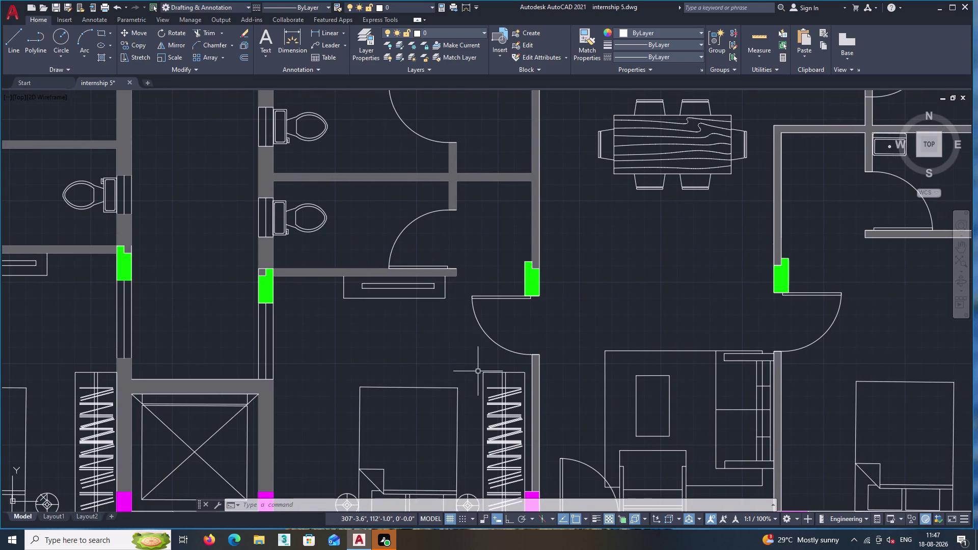
middle_drag(477, 370, 435, 261)
scroll(down, 3)
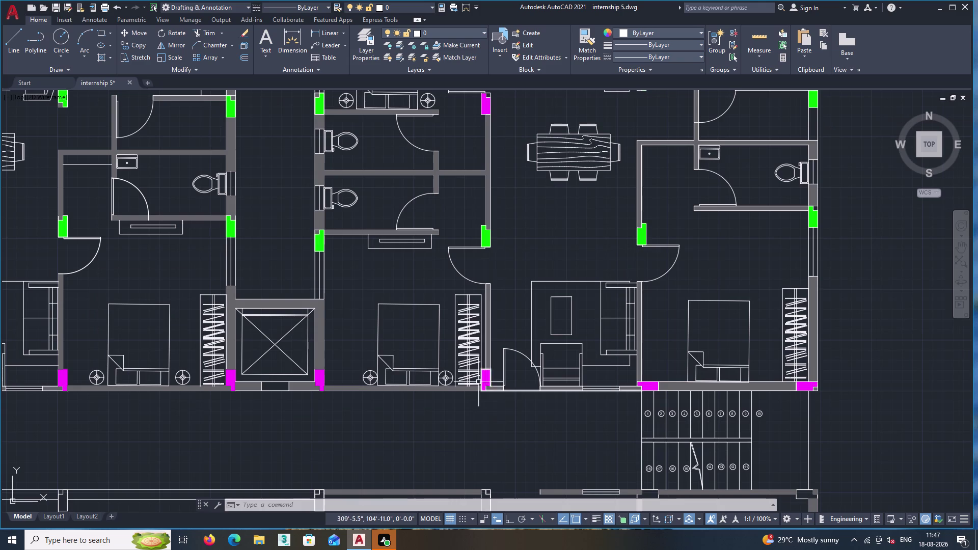
scroll(down, 3)
middle_drag(482, 415, 434, 194)
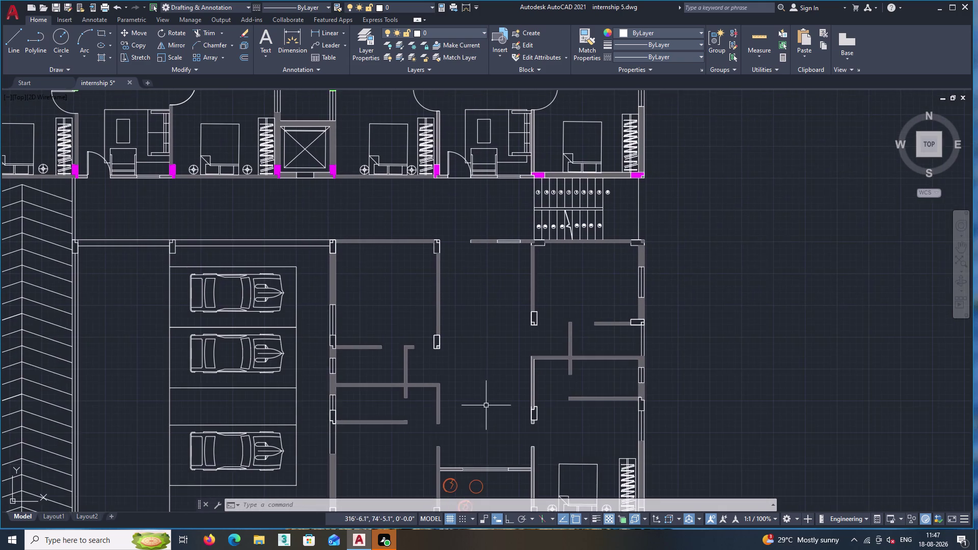
middle_drag(485, 406, 450, 182)
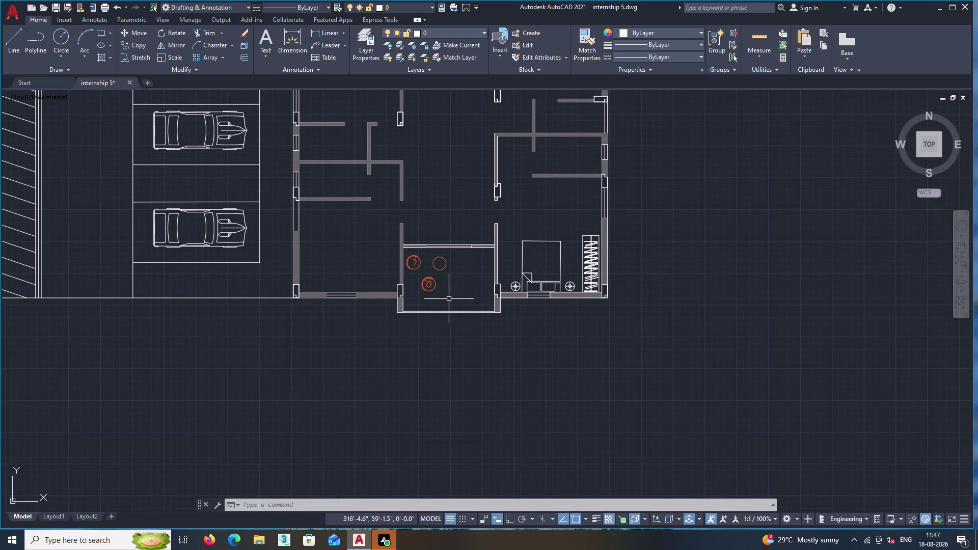
middle_drag(441, 301, 460, 303)
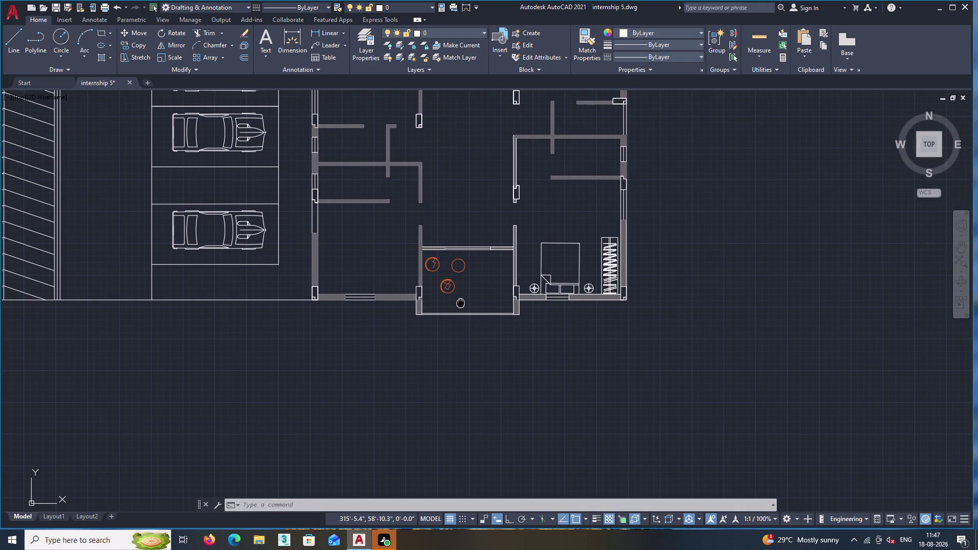
middle_drag(460, 303, 489, 310)
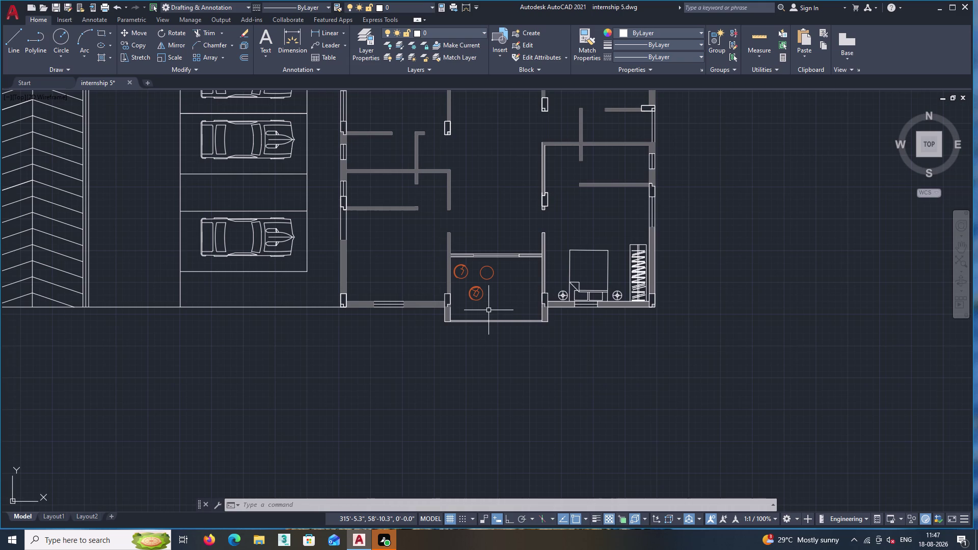
scroll(down, 3)
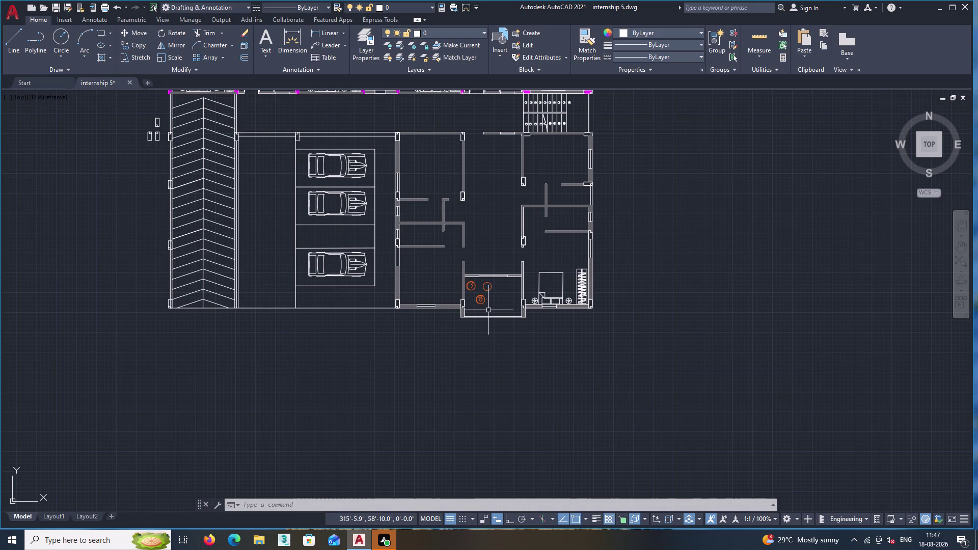
middle_drag(494, 250, 504, 330)
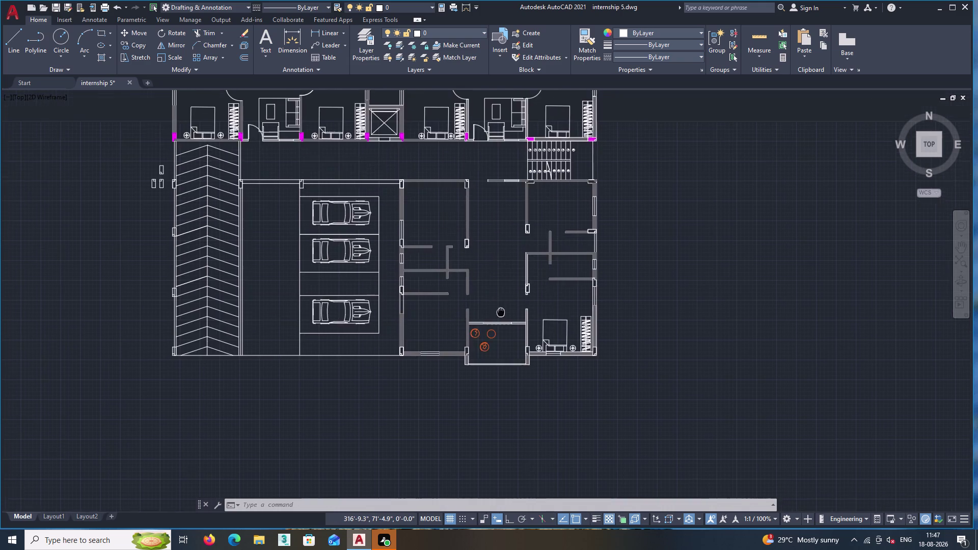
middle_drag(505, 329, 512, 369)
middle_click(521, 148)
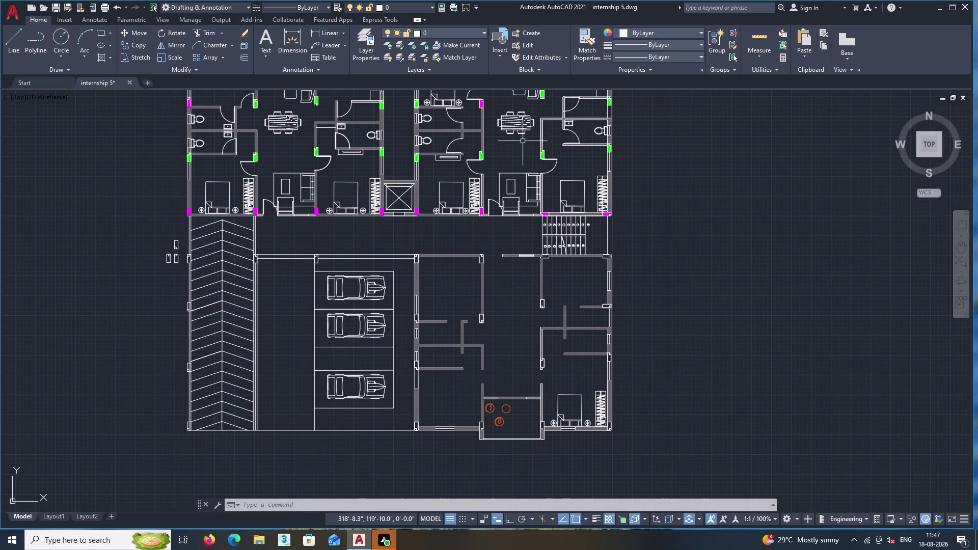
Close the dining set's accidentally opened block definition without editing.
click(522, 139)
double_click(513, 119)
right_click(513, 119)
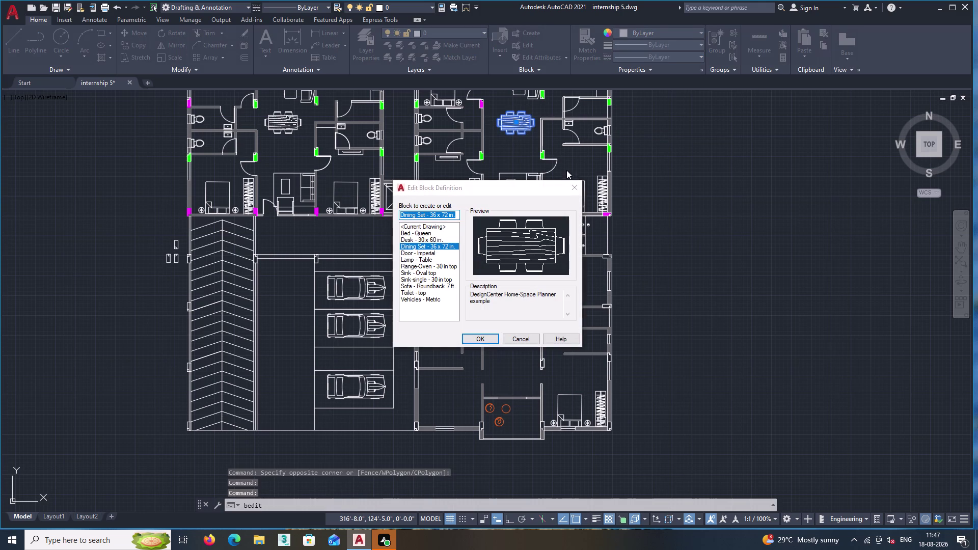
click(572, 187)
click(521, 134)
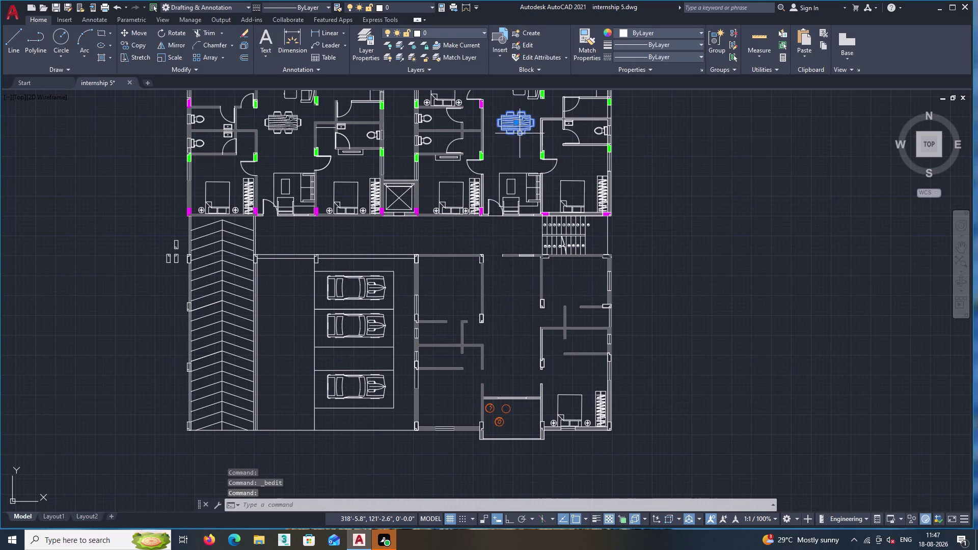
Copy the dining table and chairs into the lower block's open space.
right_click(504, 130)
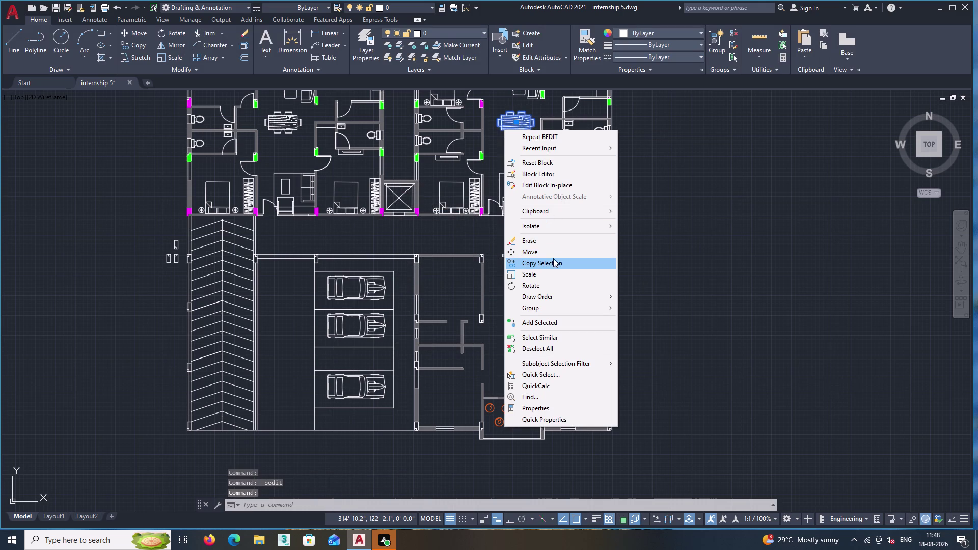
click(552, 261)
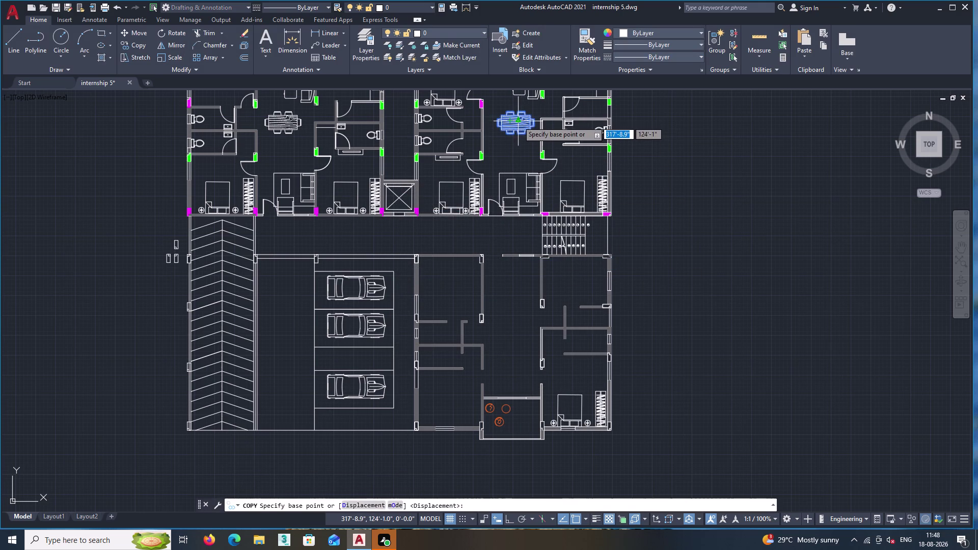
click(514, 122)
middle_drag(514, 356, 505, 269)
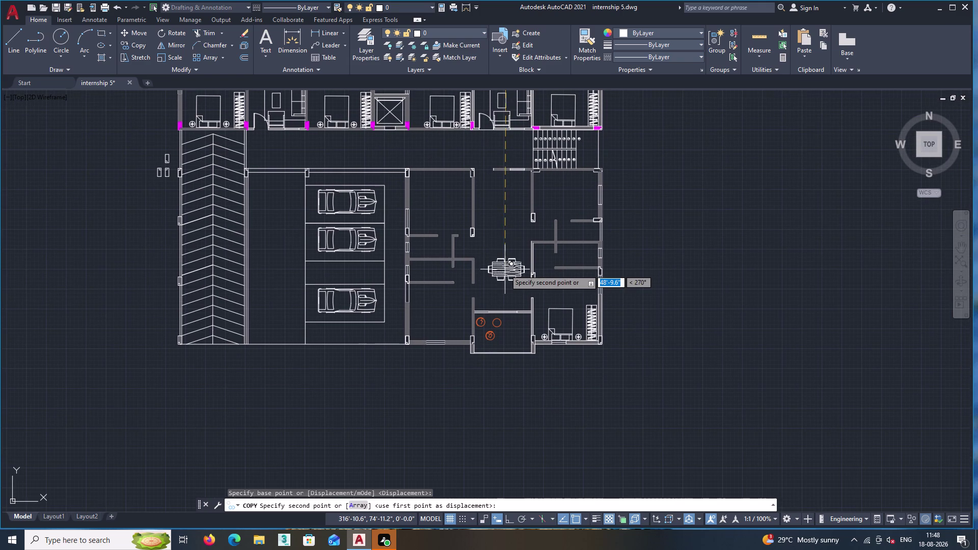
scroll(up, 3)
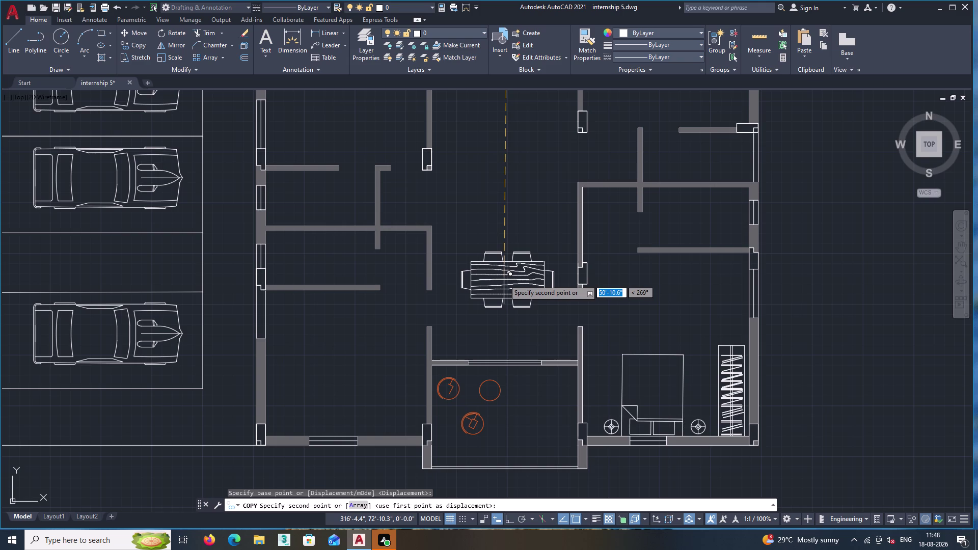
click(504, 279)
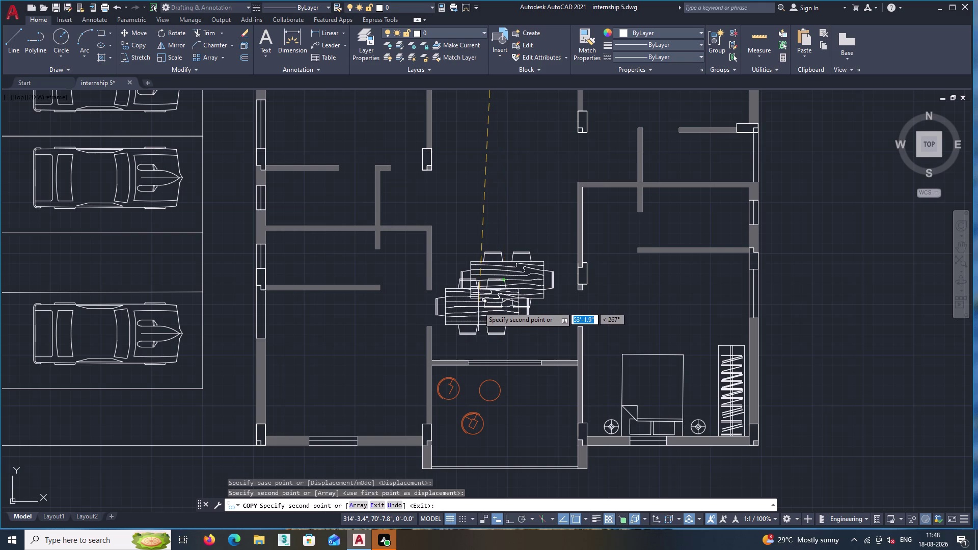
key(Escape)
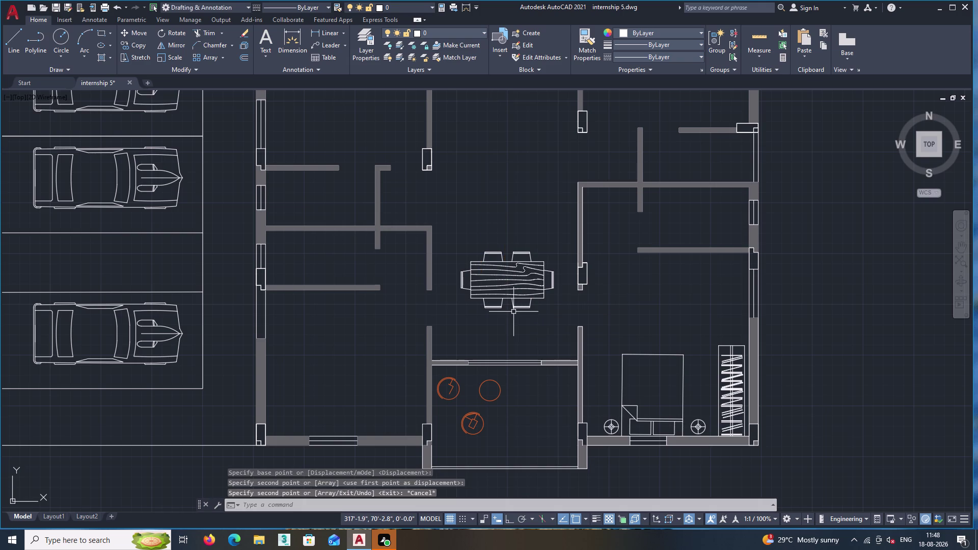
scroll(down, 3)
middle_drag(425, 334, 563, 341)
middle_drag(545, 352, 490, 320)
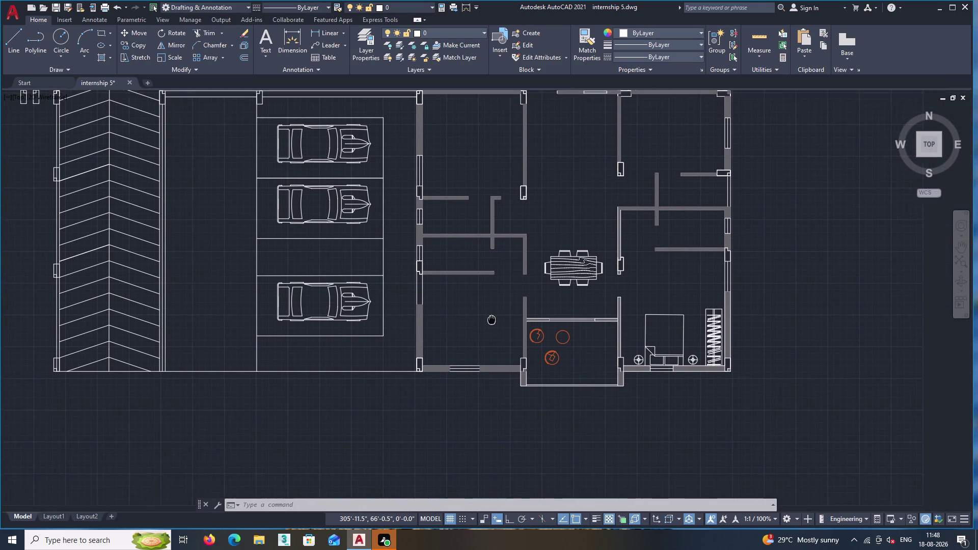
middle_drag(489, 319, 424, 313)
scroll(up, 3)
scroll(up, 3)
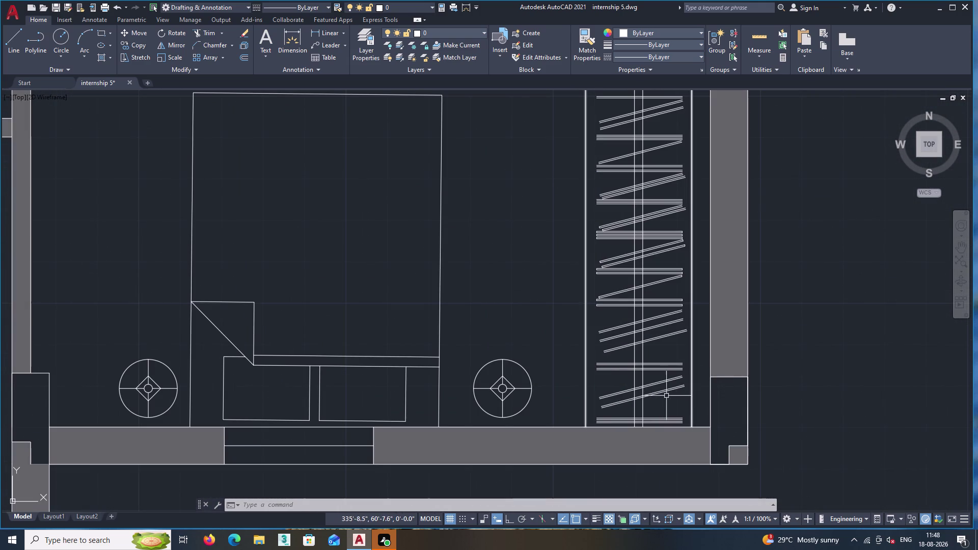
scroll(down, 3)
middle_drag(515, 337, 650, 467)
scroll(down, 3)
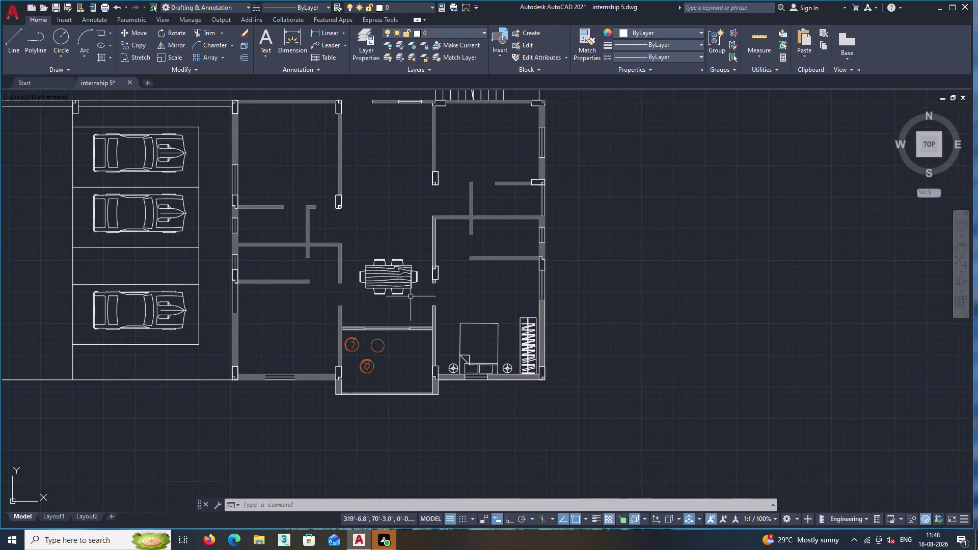
middle_drag(452, 345, 565, 444)
middle_drag(488, 268, 533, 343)
scroll(up, 3)
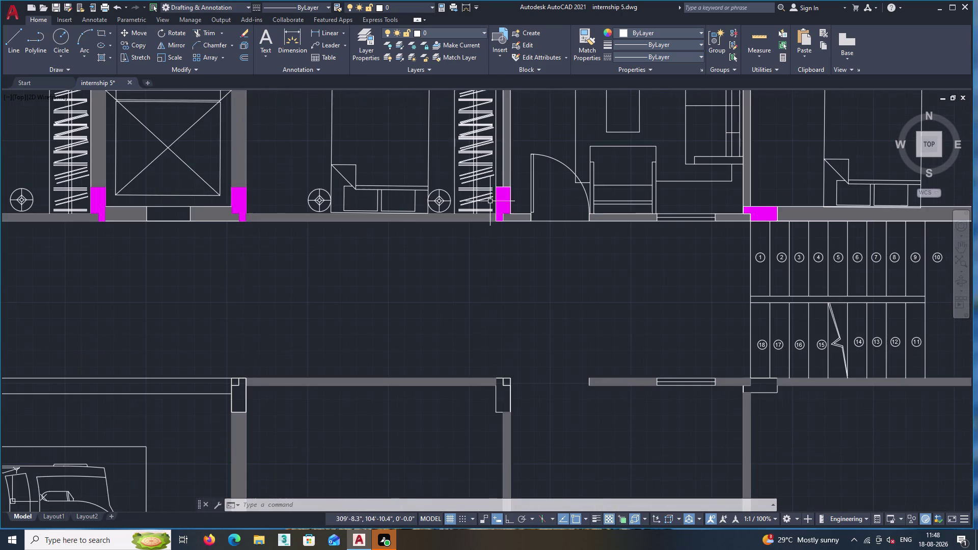
scroll(up, 3)
middle_drag(497, 179, 516, 238)
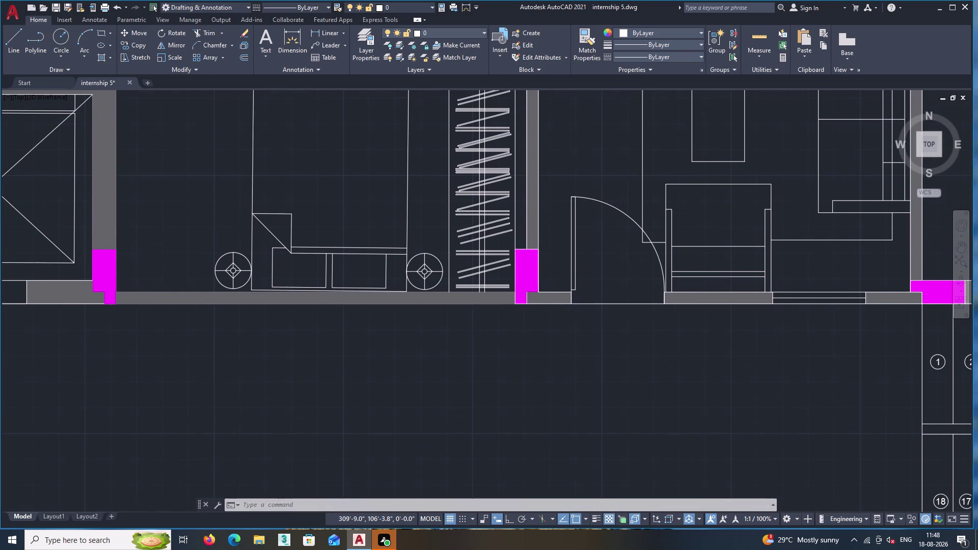
click(518, 225)
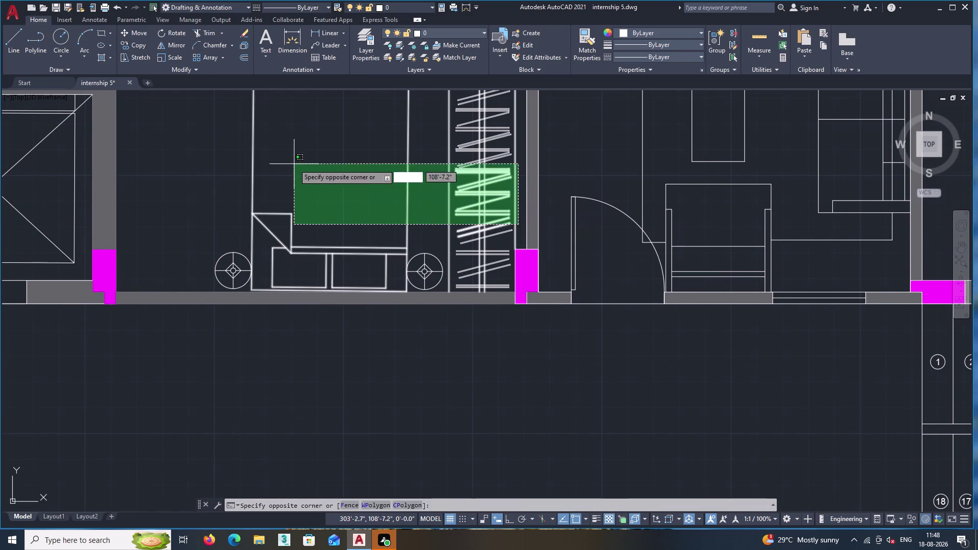
Select the bed and wardrobe and view their properties.
double_click(228, 155)
middle_drag(340, 209, 383, 250)
scroll(down, 3)
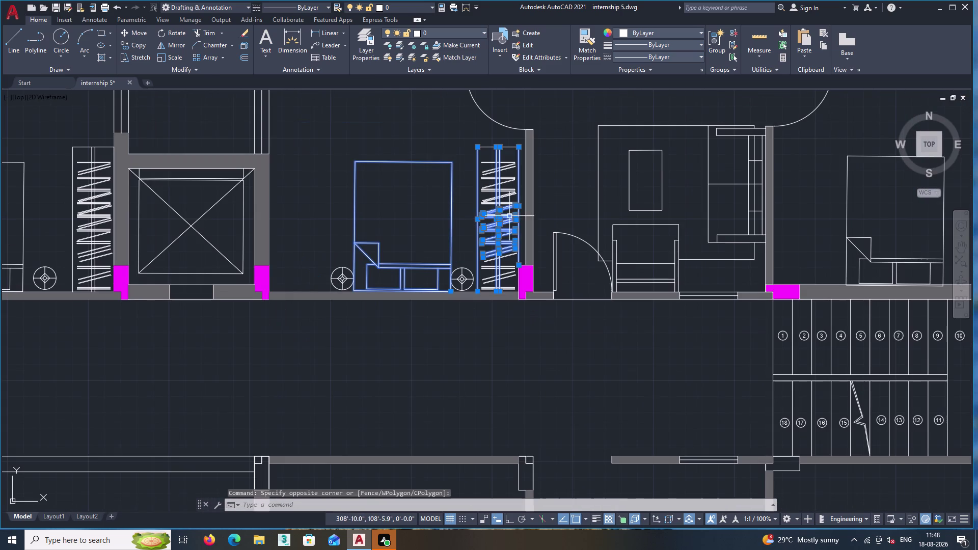
double_click(509, 217)
scroll(up, 3)
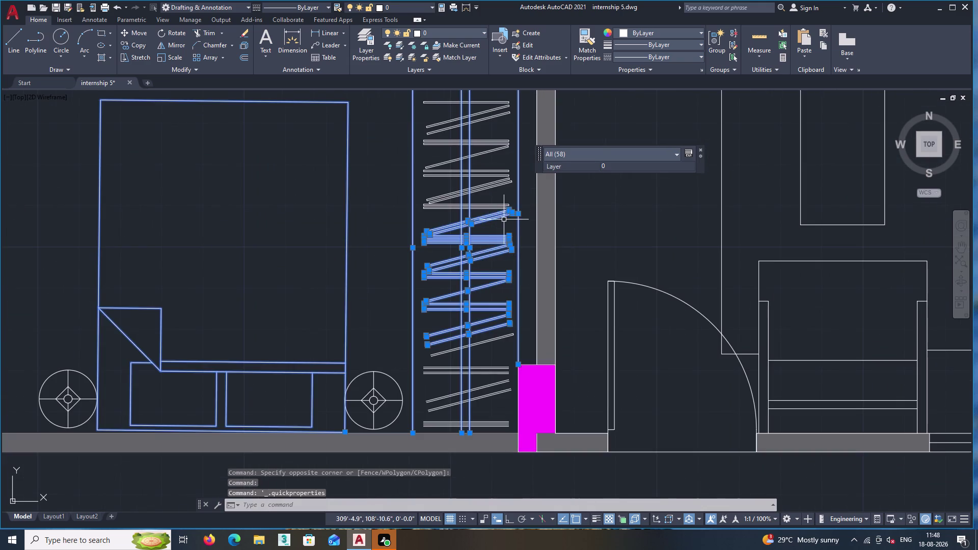
scroll(up, 3)
click(475, 202)
middle_drag(431, 158, 452, 279)
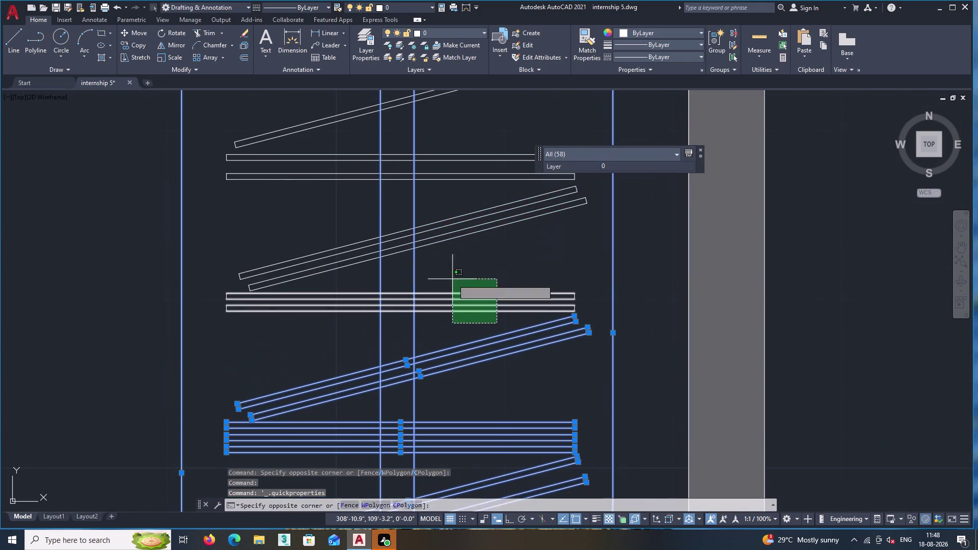
scroll(down, 3)
scroll(down, 3)
middle_drag(388, 145, 428, 254)
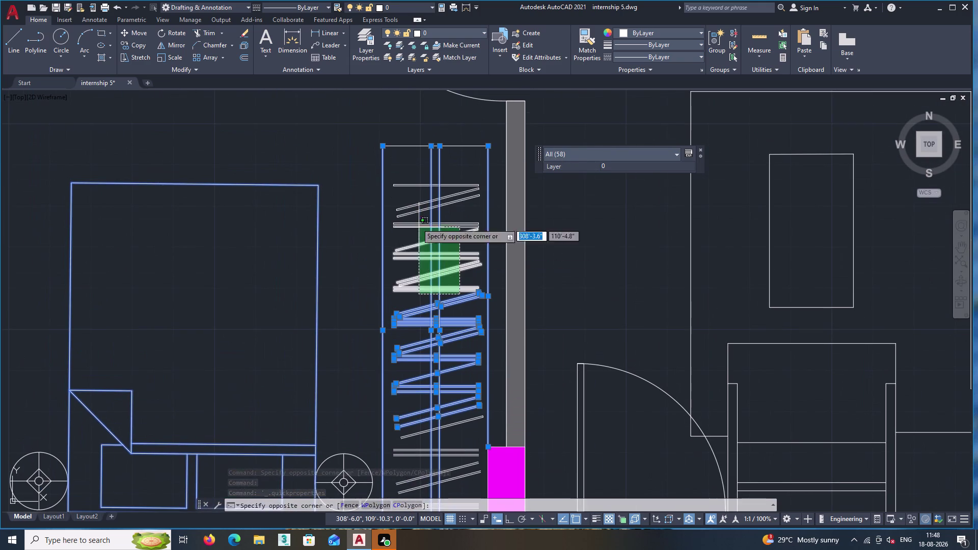
Add more wardrobe lines and wheeled-unit parts to the selection set.
double_click(403, 179)
click(421, 162)
click(406, 130)
middle_drag(349, 250, 422, 161)
middle_drag(441, 369, 424, 267)
scroll(up, 3)
double_click(430, 316)
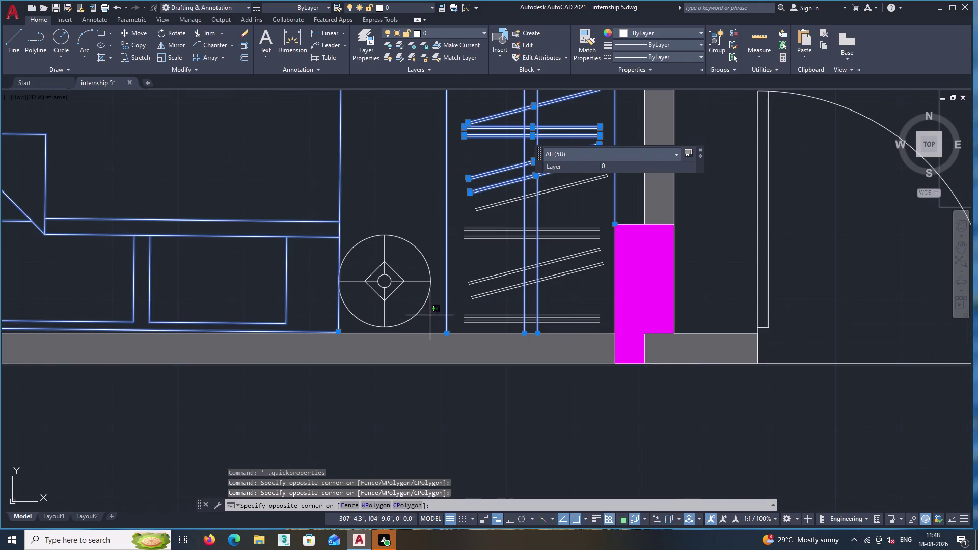
click(392, 249)
middle_click(352, 275)
scroll(down, 3)
middle_drag(372, 273, 452, 263)
scroll(up, 3)
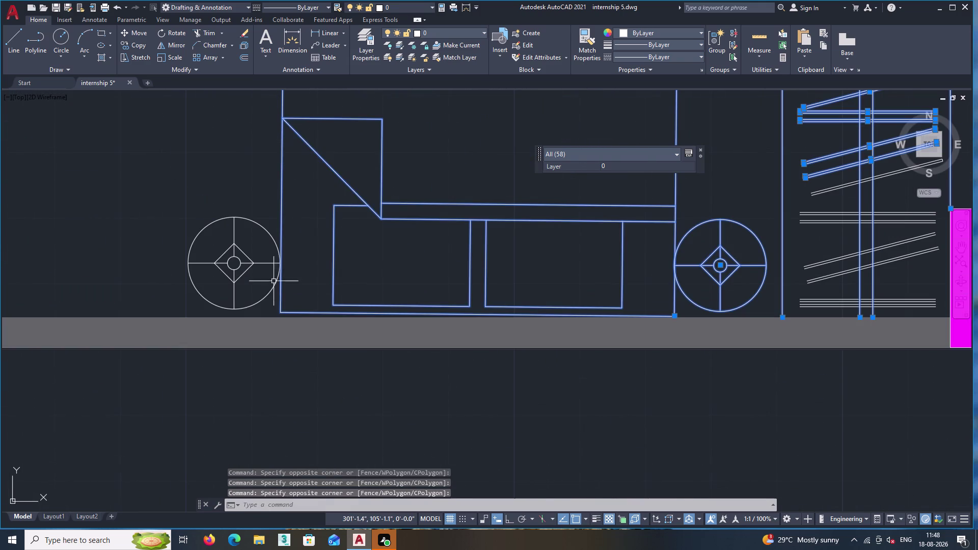
click(272, 302)
click(234, 249)
Start copying the gathered objects, then cancel after picking a base point.
right_click(234, 190)
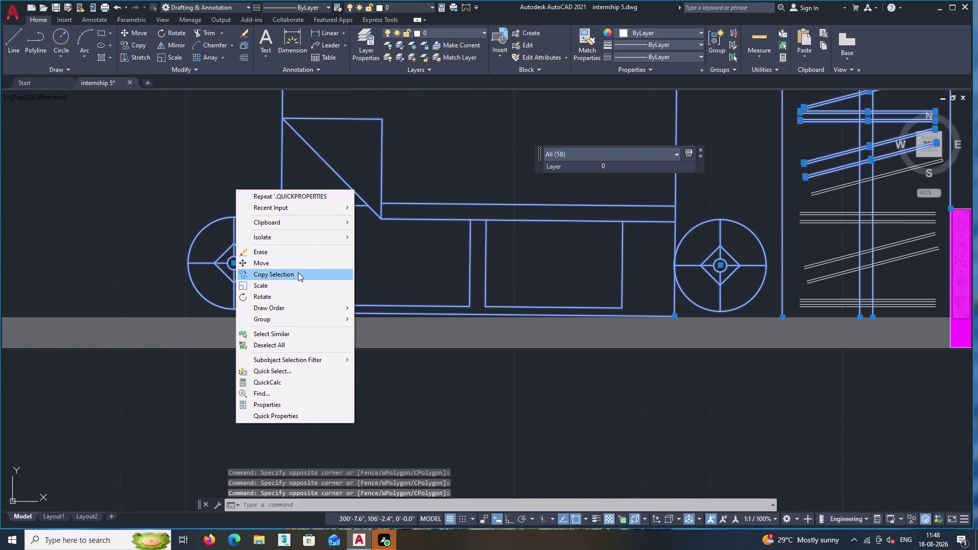
click(297, 269)
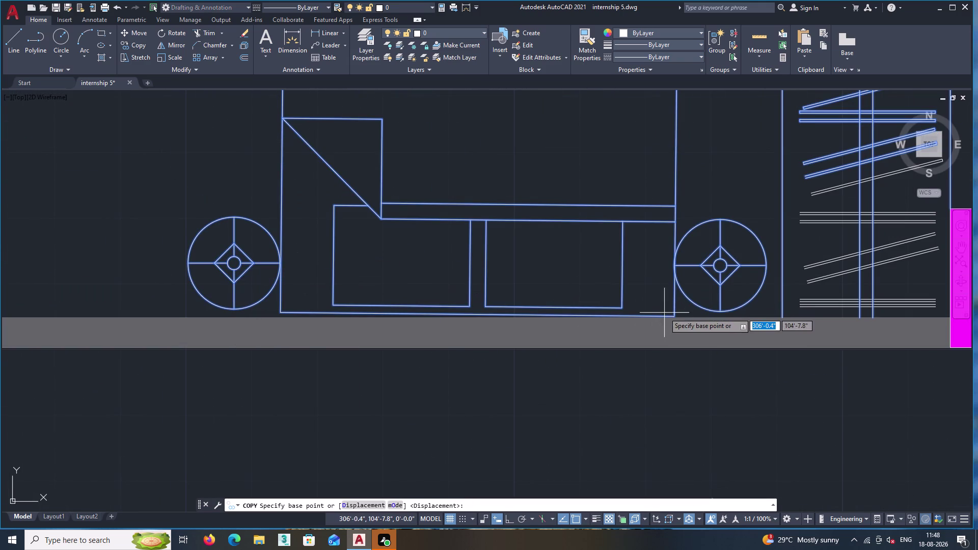
click(673, 316)
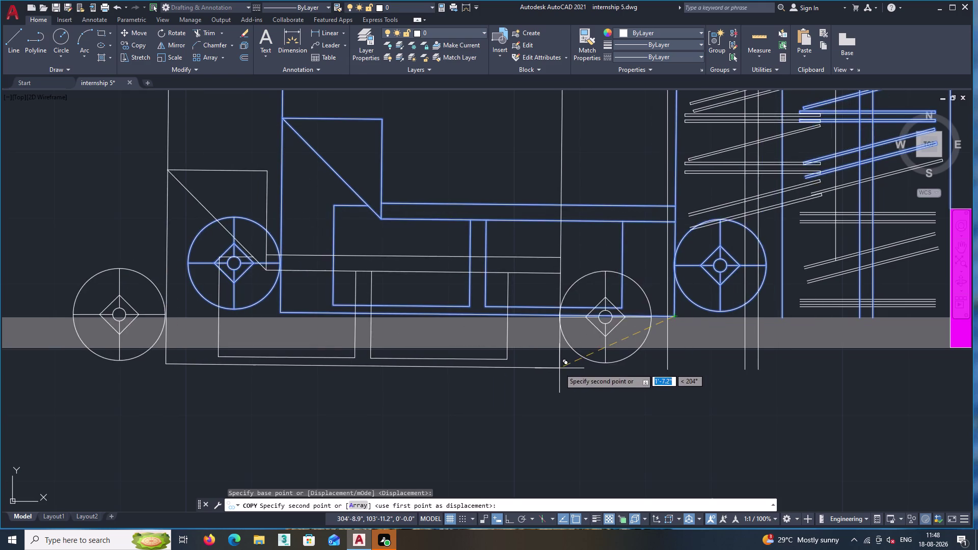
key(Escape)
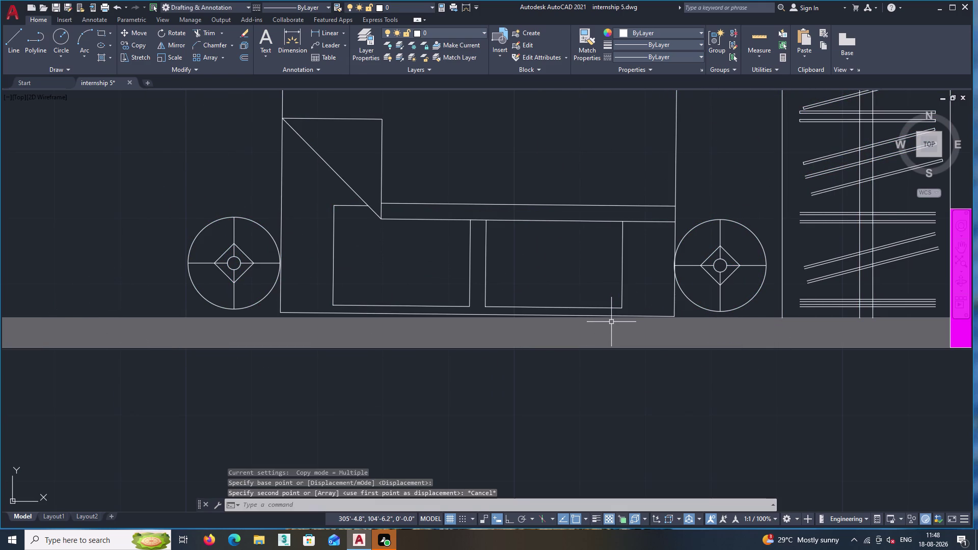
Window-select the wheeled unit and add its left wheel.
click(759, 309)
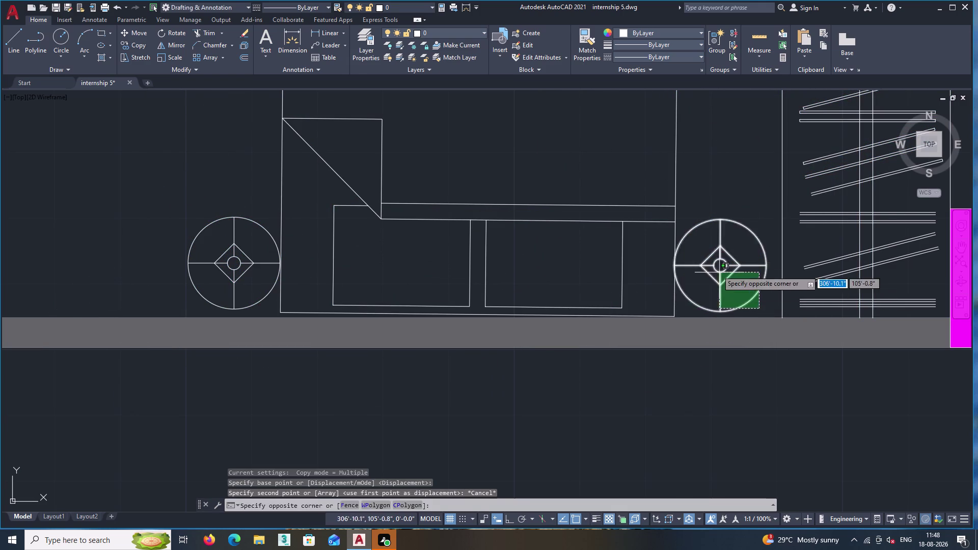
click(658, 218)
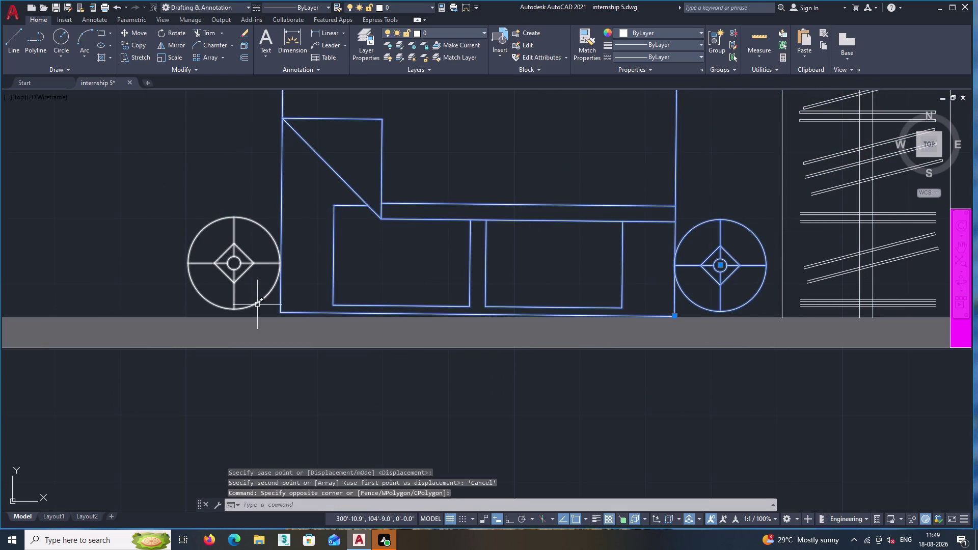
click(264, 311)
double_click(247, 275)
scroll(down, 3)
middle_drag(479, 203, 357, 265)
scroll(down, 3)
middle_drag(356, 264, 293, 313)
scroll(up, 3)
scroll(up, 3)
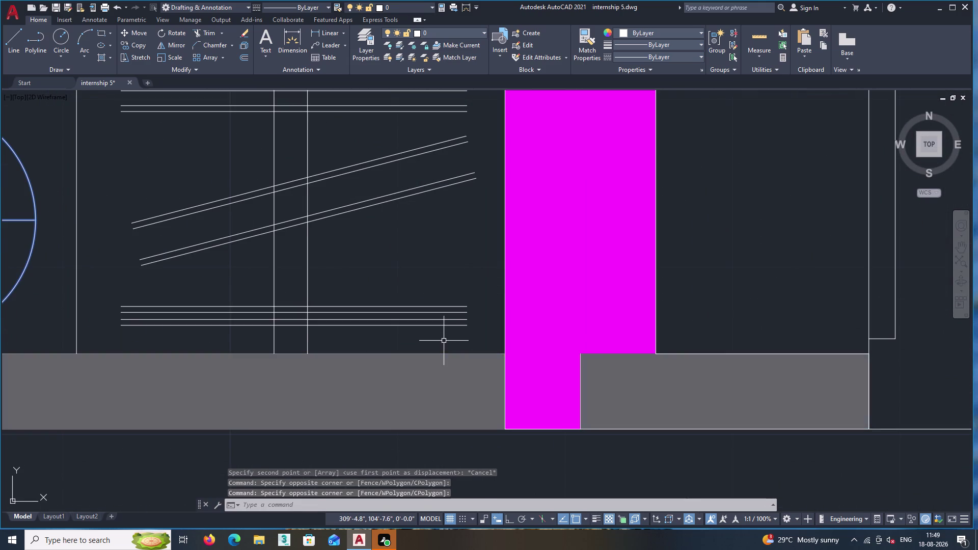
Add the full zigzag shelf column to the selection and begin Copy Selection.
click(443, 341)
middle_drag(209, 120, 336, 223)
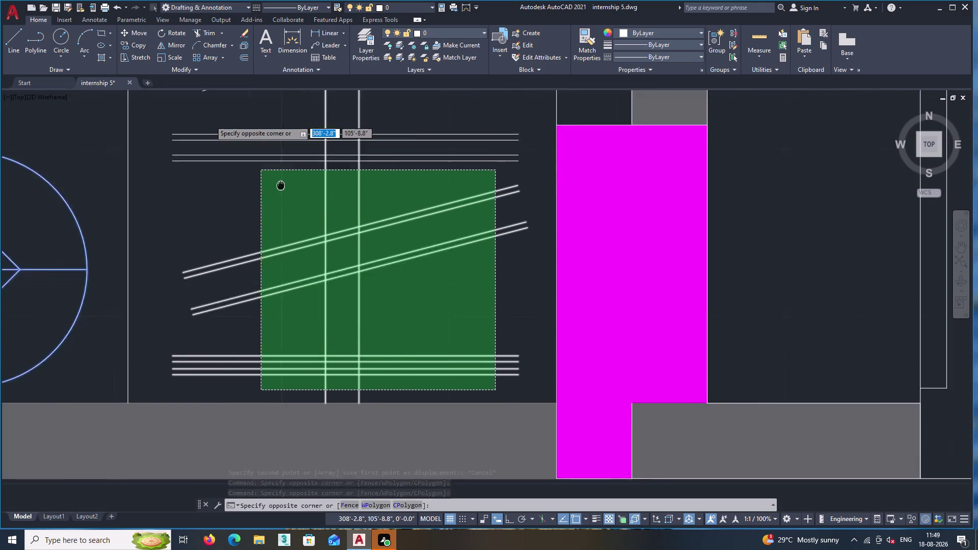
middle_drag(336, 222, 412, 279)
middle_drag(411, 156, 415, 272)
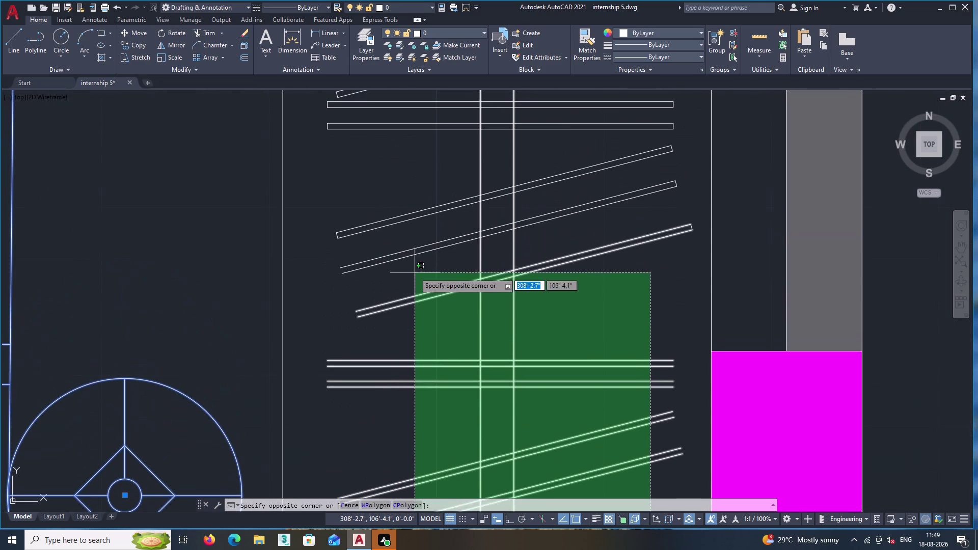
middle_click(386, 165)
scroll(down, 3)
middle_drag(382, 138, 414, 374)
scroll(down, 3)
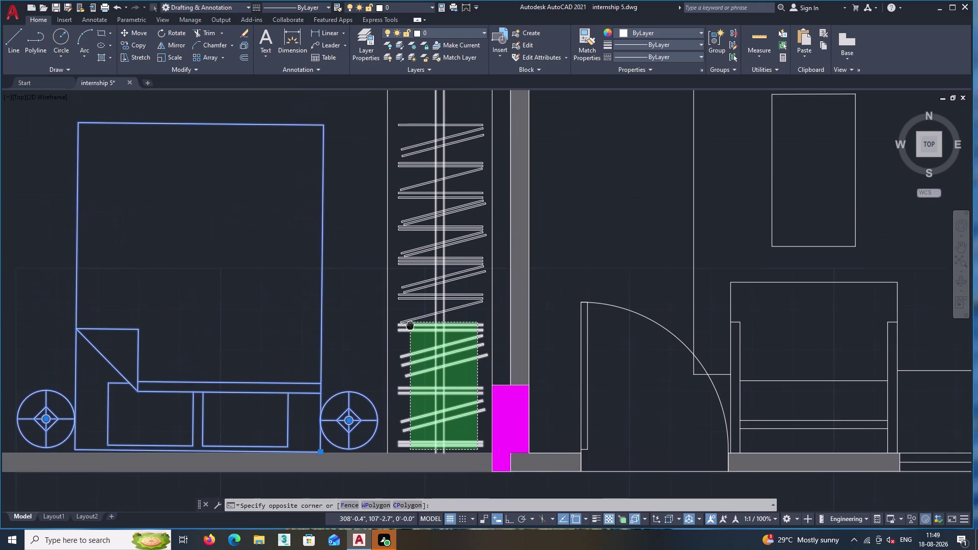
middle_drag(414, 374, 414, 380)
click(389, 139)
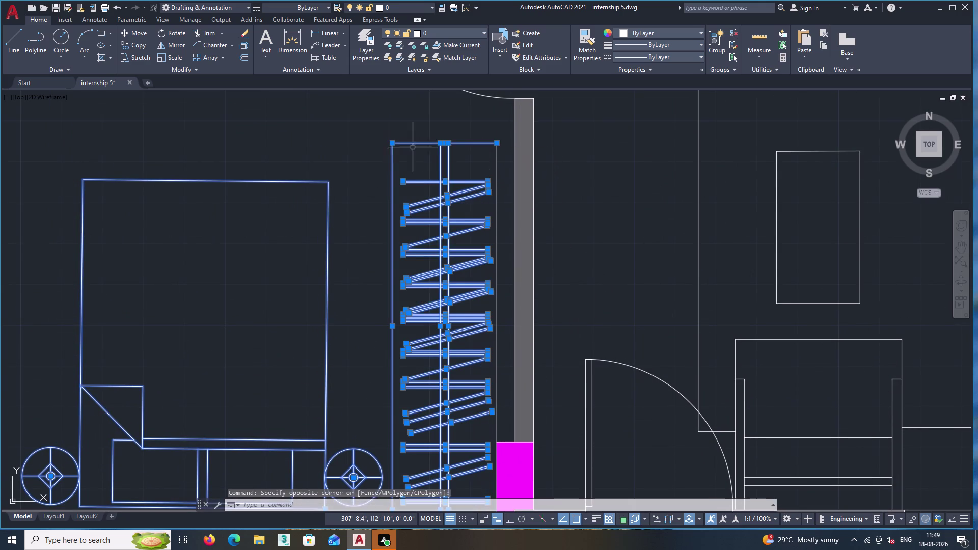
middle_drag(450, 257, 453, 127)
double_click(503, 209)
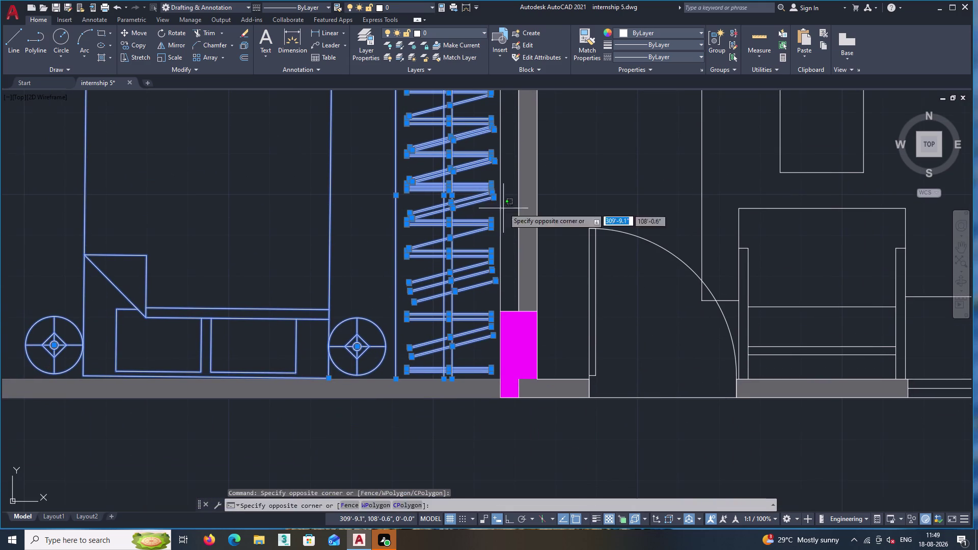
double_click(487, 191)
right_click(461, 185)
click(502, 272)
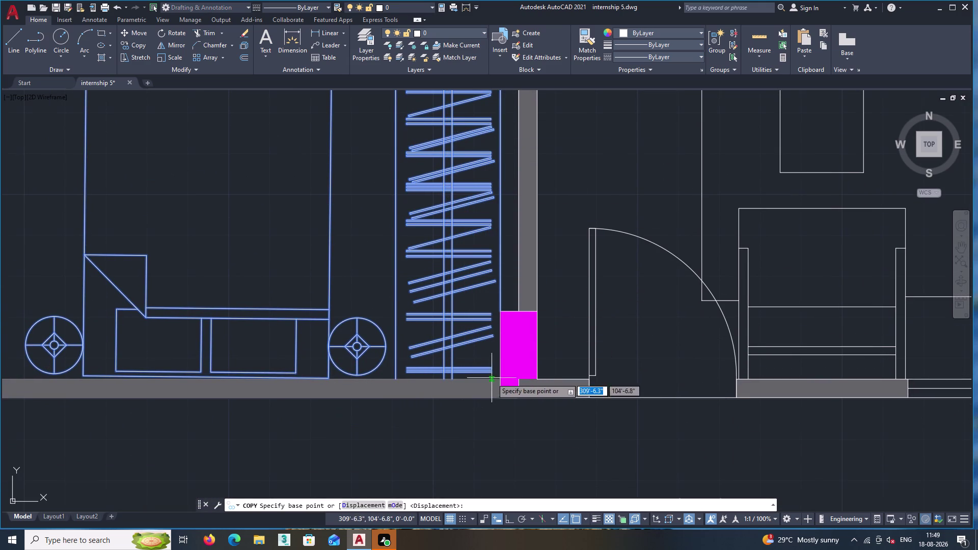
Set the copy's base point at the wall corner and pan to the lower room.
double_click(500, 309)
middle_drag(368, 359, 630, 230)
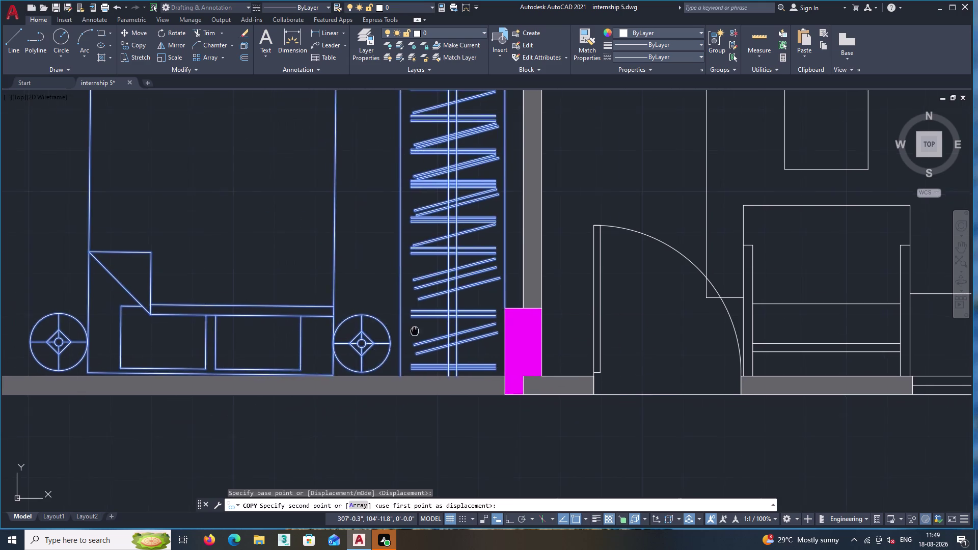
middle_drag(630, 230, 644, 220)
middle_drag(399, 381, 903, 191)
middle_click(652, 321)
scroll(down, 3)
scroll(down, 3)
middle_drag(640, 374, 482, 189)
scroll(up, 3)
scroll(up, 3)
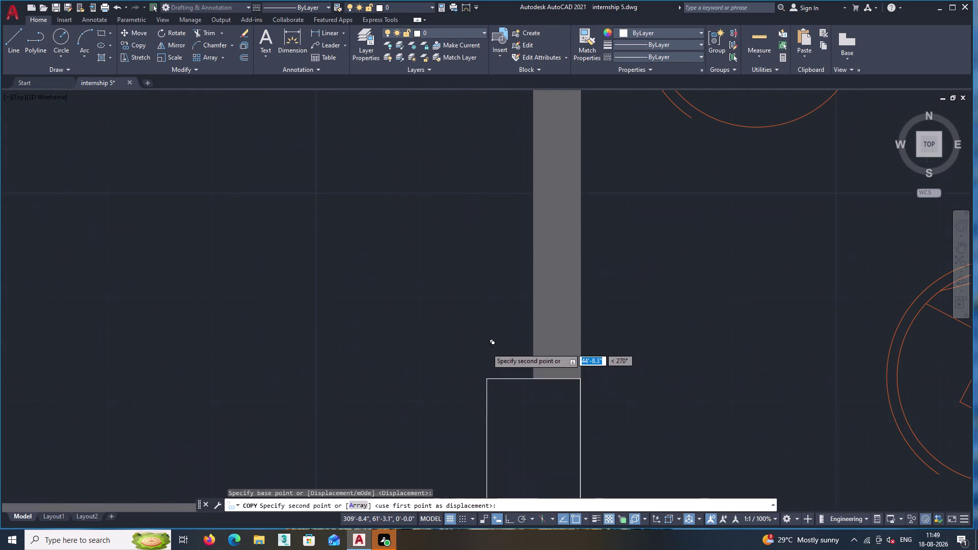
Place the wheeled bed and zigzag wardrobe copy beside the orange round tables, ending COPY.
click(488, 378)
scroll(down, 3)
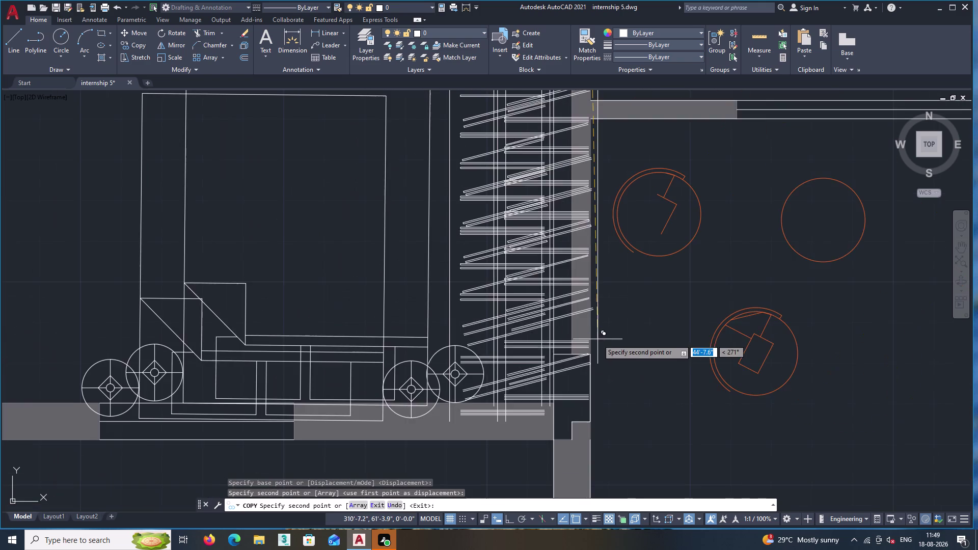
middle_drag(621, 337, 669, 338)
key(Escape)
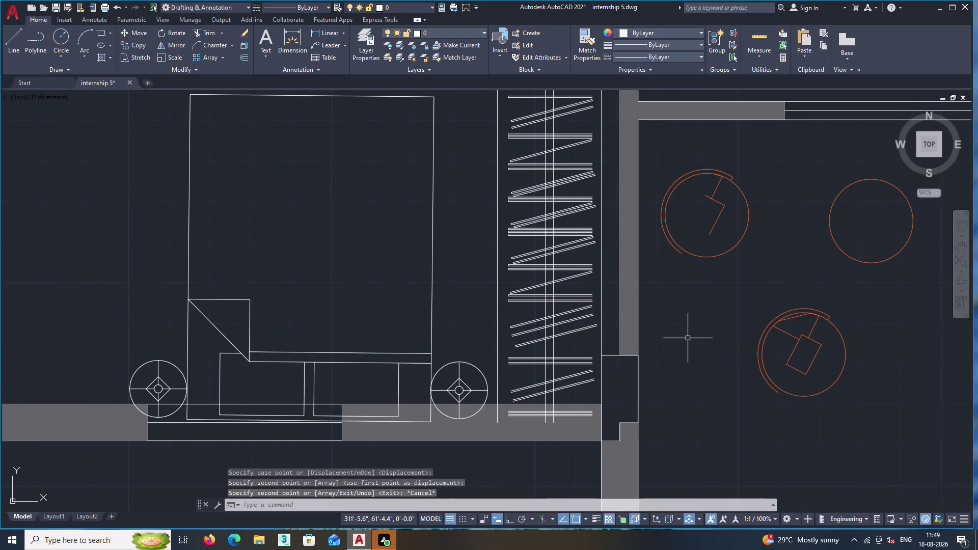
scroll(down, 3)
scroll(up, 3)
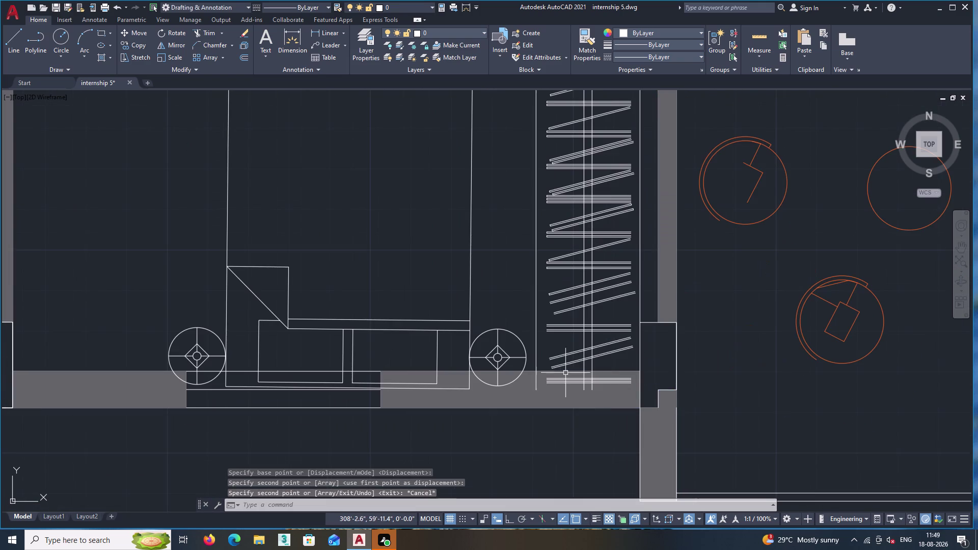
Select the wheeled bed unit and the first zigzag shelf lines.
scroll(up, 3)
click(648, 304)
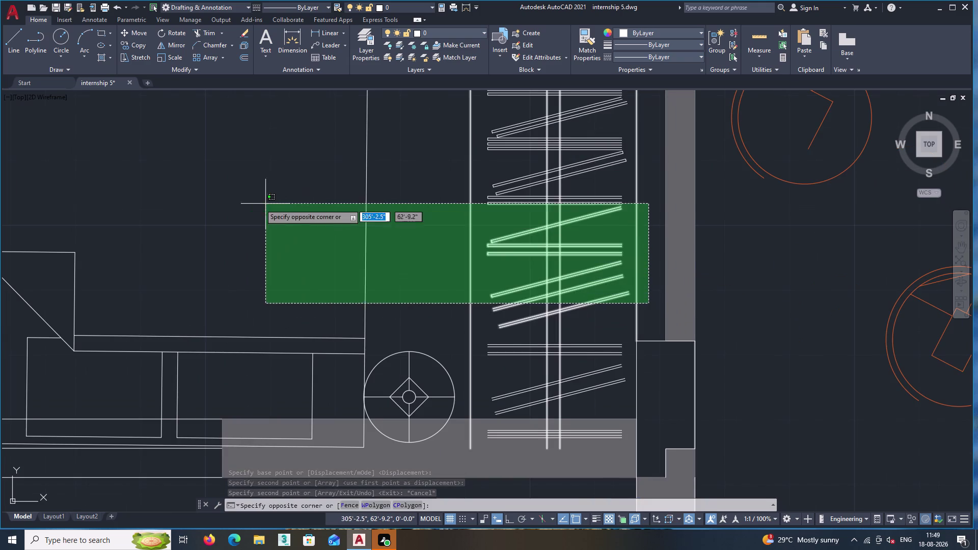
middle_click(185, 203)
middle_drag(263, 223, 751, 276)
click(427, 232)
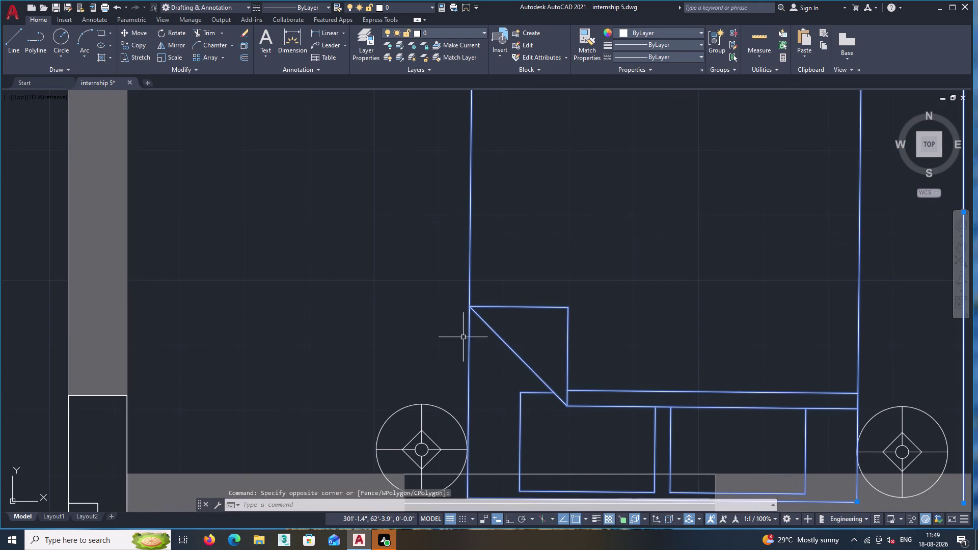
double_click(446, 410)
scroll(down, 3)
middle_drag(475, 349, 314, 254)
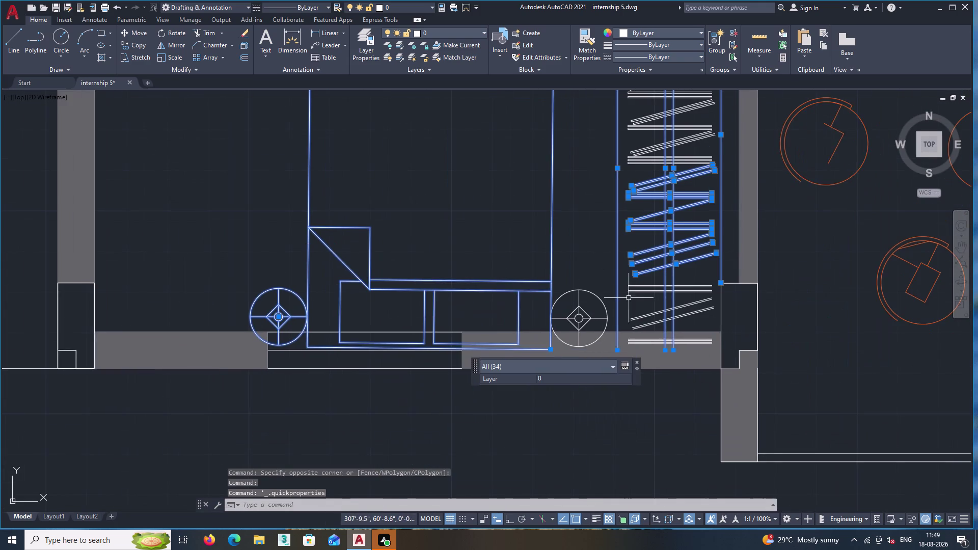
scroll(up, 3)
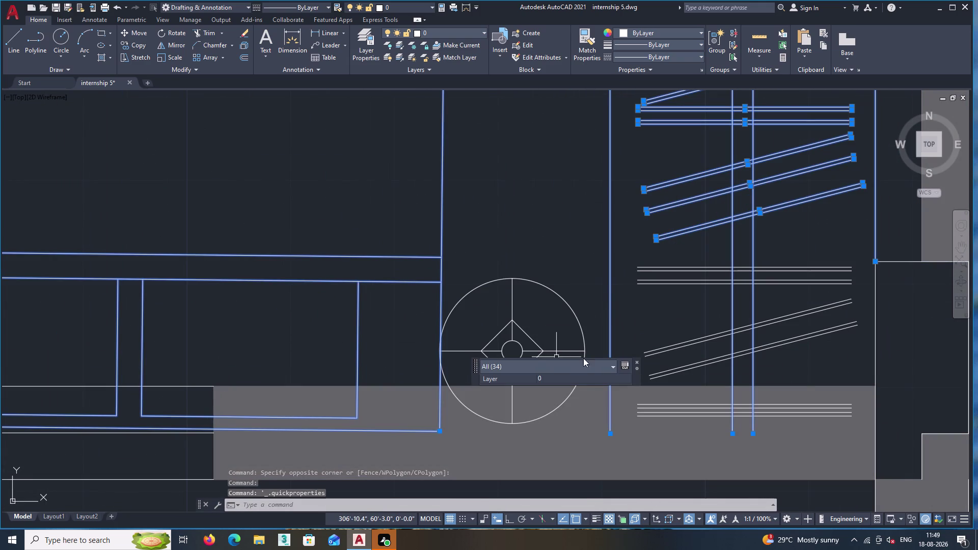
click(602, 328)
click(543, 294)
Add the bottom and upper wardrobe shelf lines to the selection.
scroll(down, 3)
middle_drag(607, 272, 451, 256)
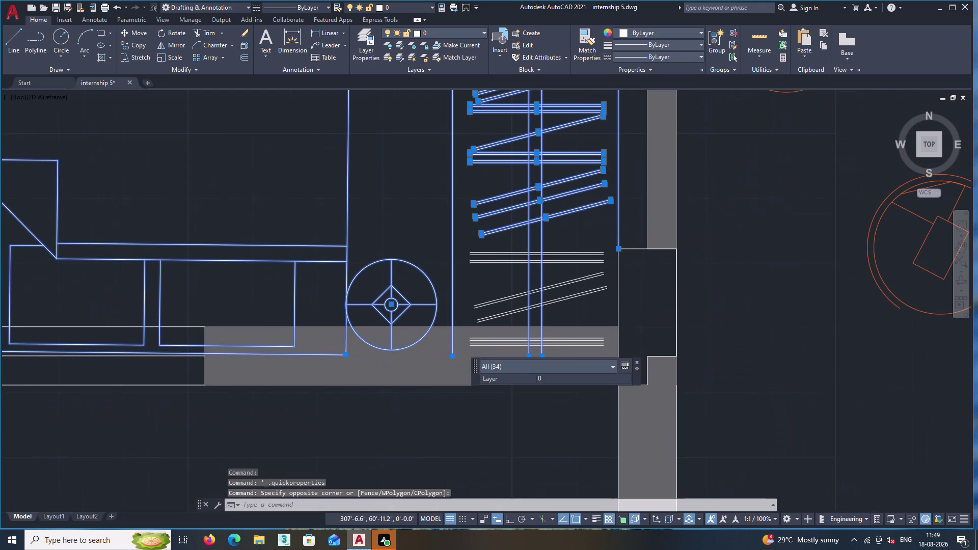
scroll(up, 3)
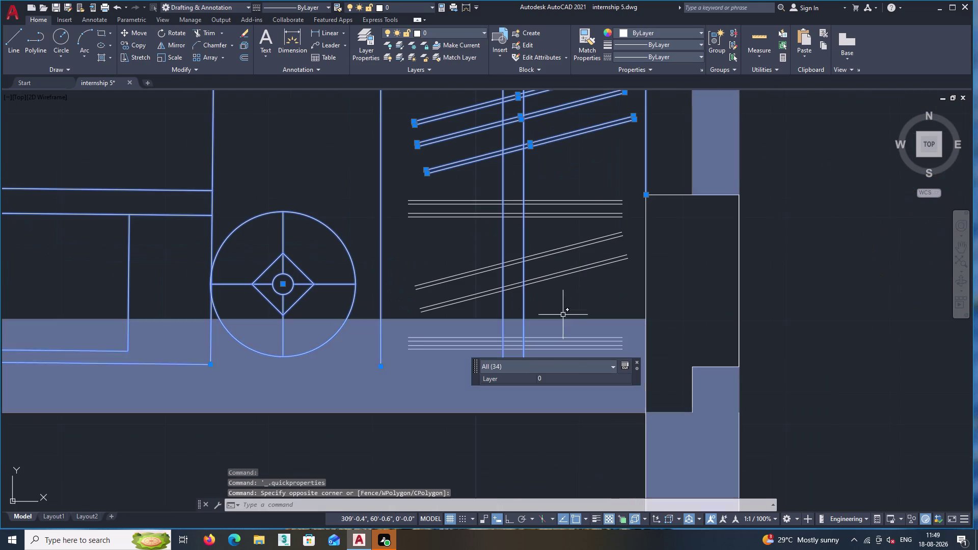
middle_drag(559, 304, 555, 254)
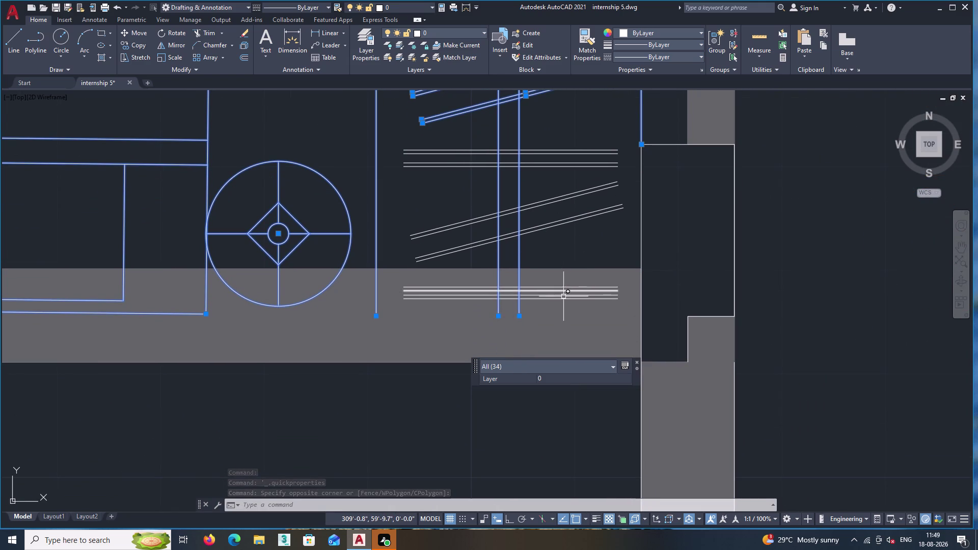
click(564, 300)
click(564, 294)
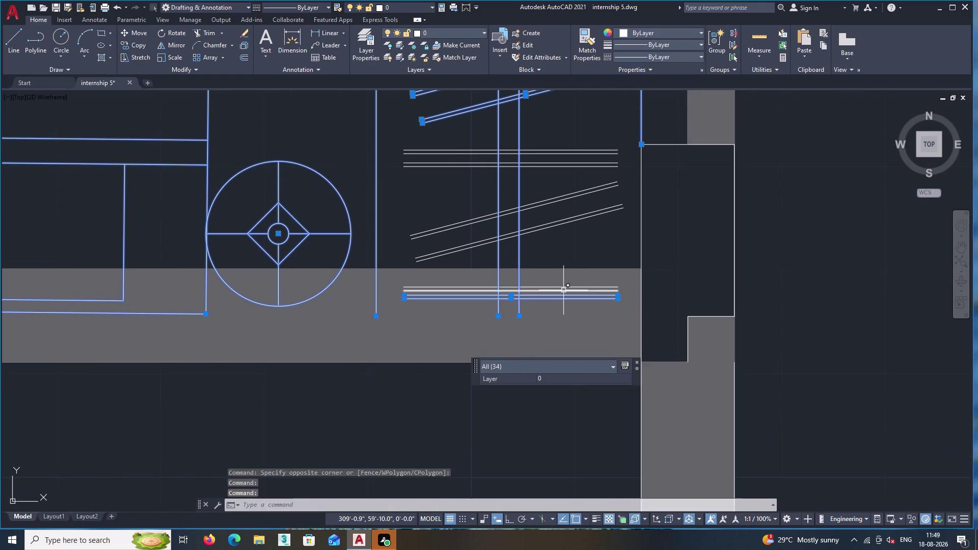
double_click(564, 291)
click(563, 287)
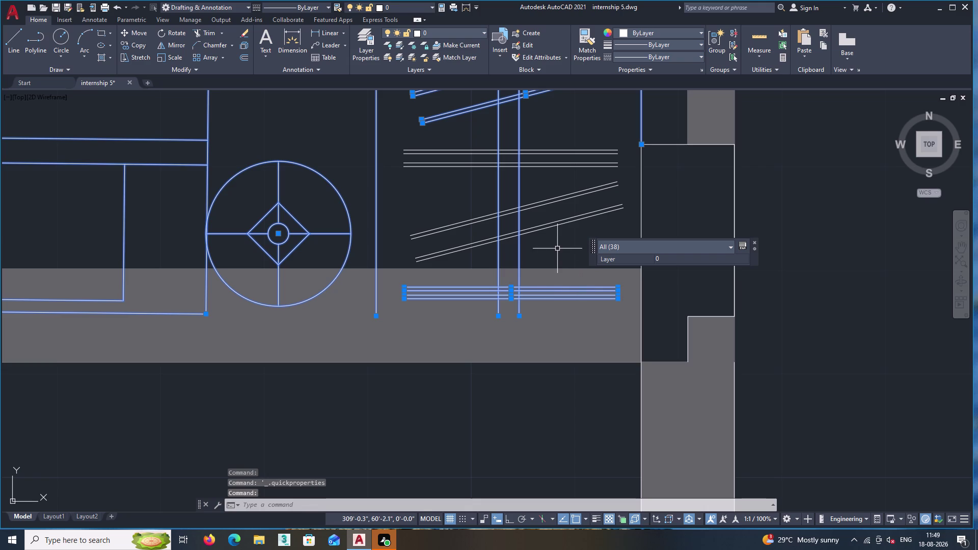
click(557, 246)
double_click(530, 146)
scroll(down, 3)
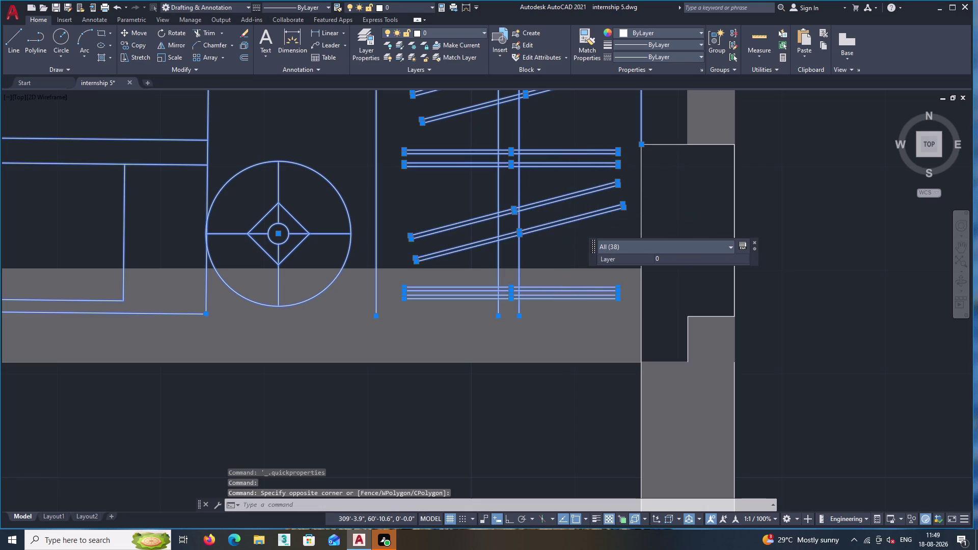
middle_drag(594, 160, 577, 241)
scroll(down, 3)
scroll(down, 3)
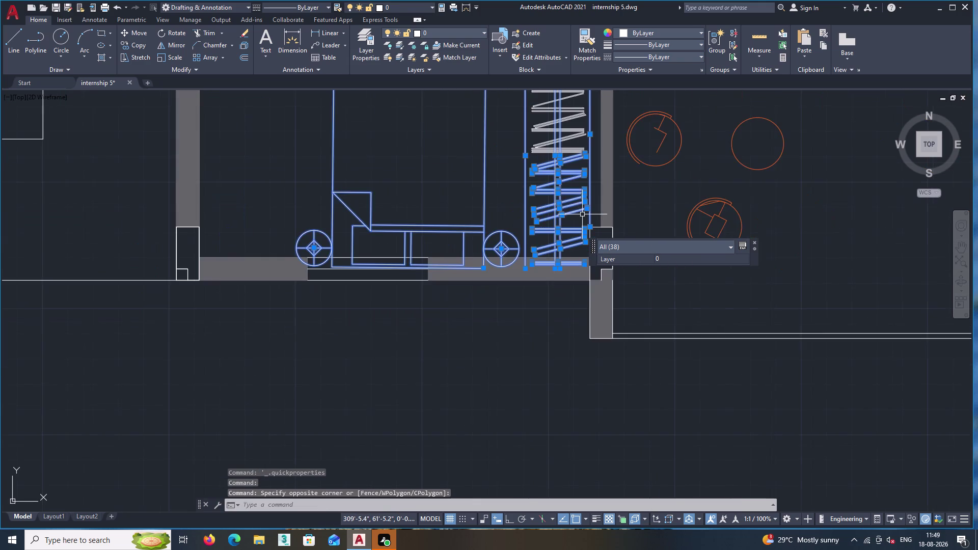
middle_drag(572, 187, 569, 282)
double_click(571, 271)
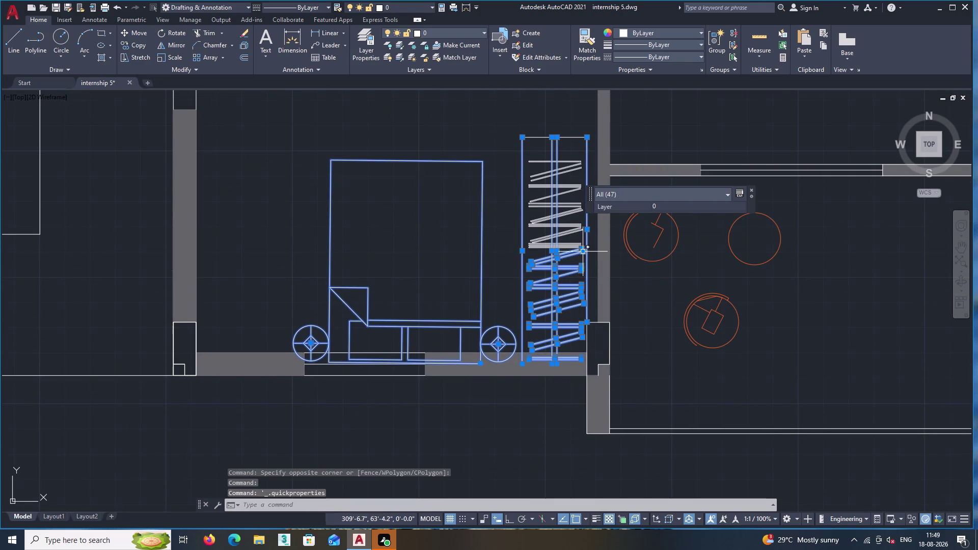
Cancel the accidental stretch and reselect the bed with the wardrobe hanger lines.
click(583, 252)
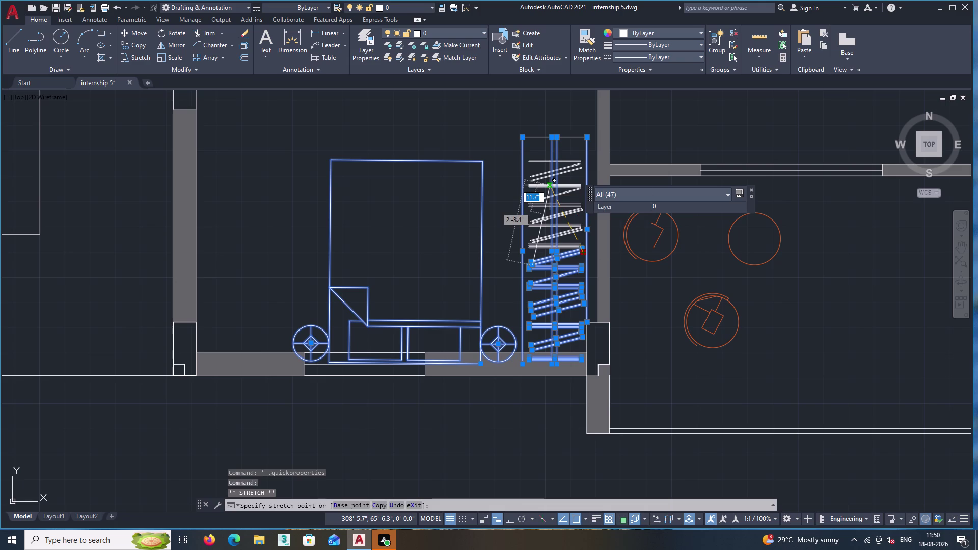
key(Escape)
scroll(up, 3)
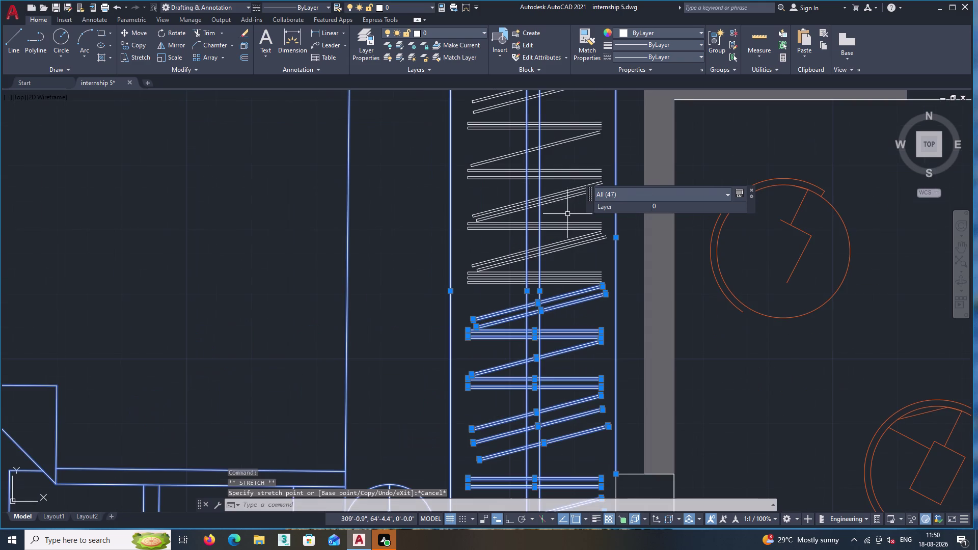
click(567, 214)
drag(567, 214, 563, 207)
middle_drag(518, 150, 502, 249)
click(481, 146)
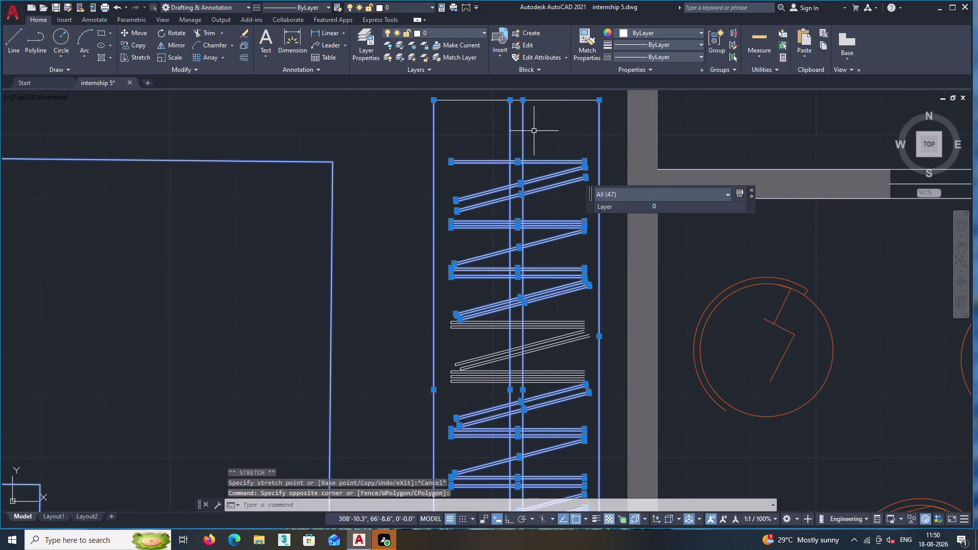
click(535, 131)
click(527, 93)
scroll(down, 3)
scroll(up, 3)
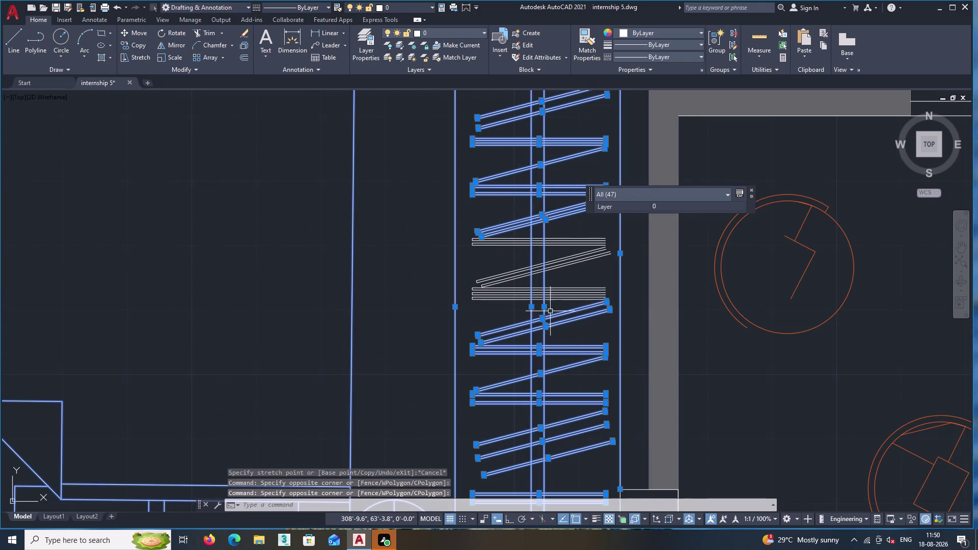
click(556, 307)
double_click(512, 187)
middle_click(465, 217)
scroll(down, 3)
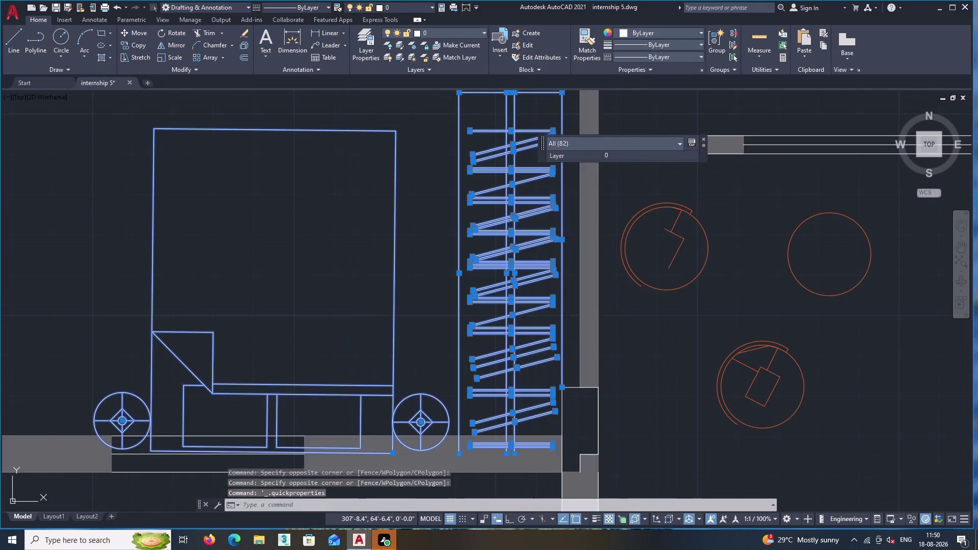
Move the selected bed and wardrobe clear of the bottom wall.
right_click(457, 220)
click(507, 296)
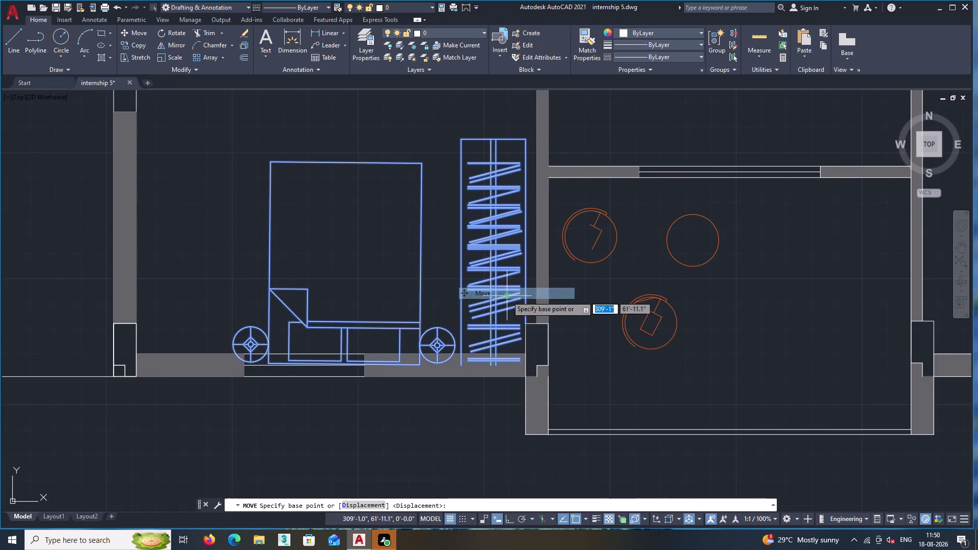
click(517, 311)
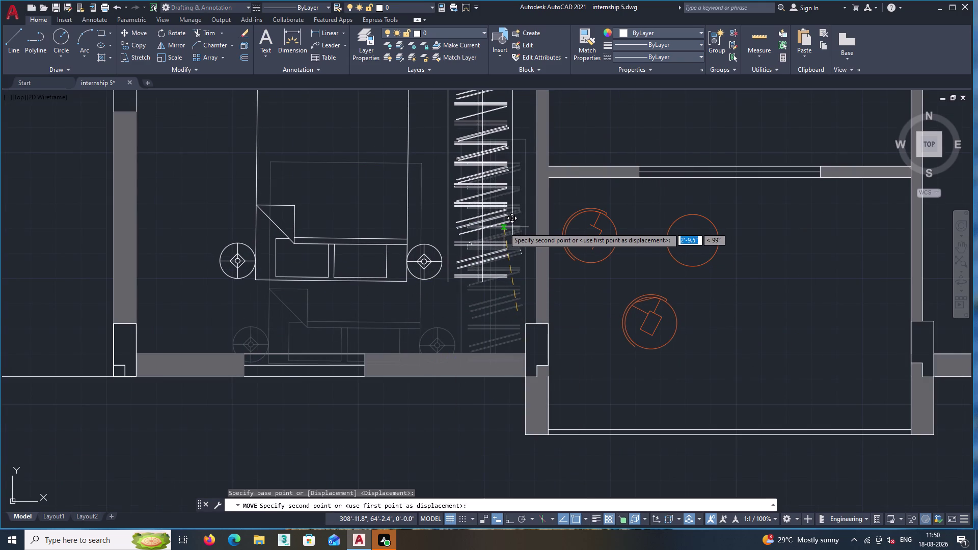
click(504, 227)
Erase the stray short lines inside the wardrobe.
scroll(up, 3)
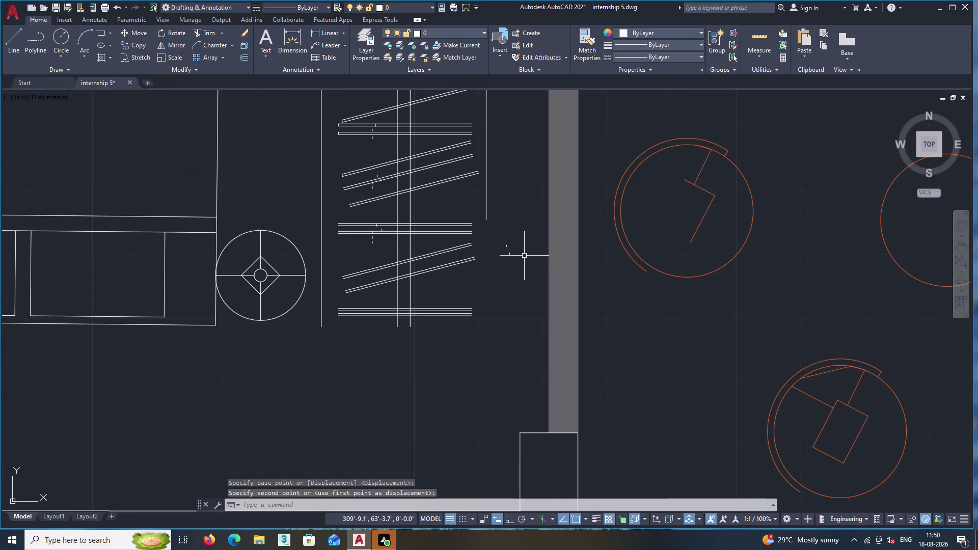
click(521, 261)
double_click(504, 235)
key(Delete)
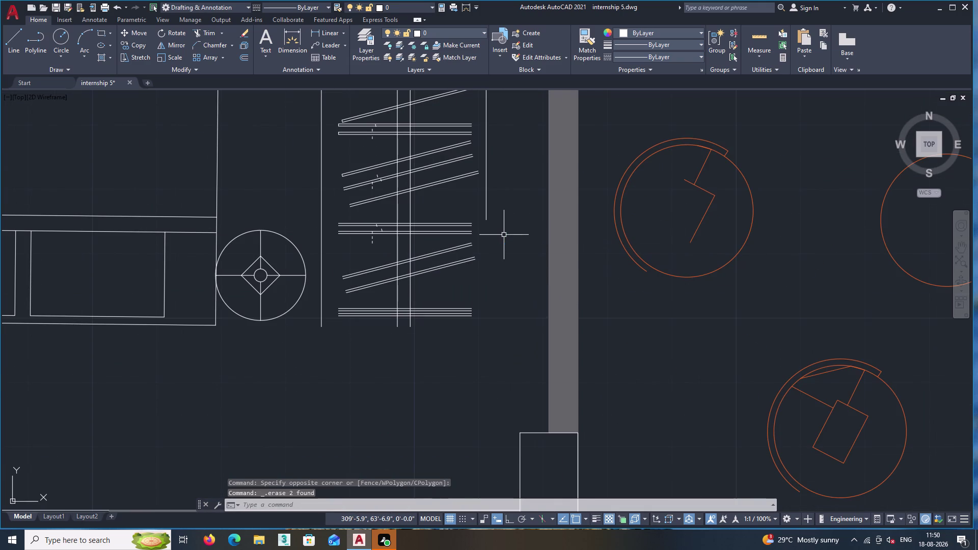
scroll(up, 3)
click(409, 254)
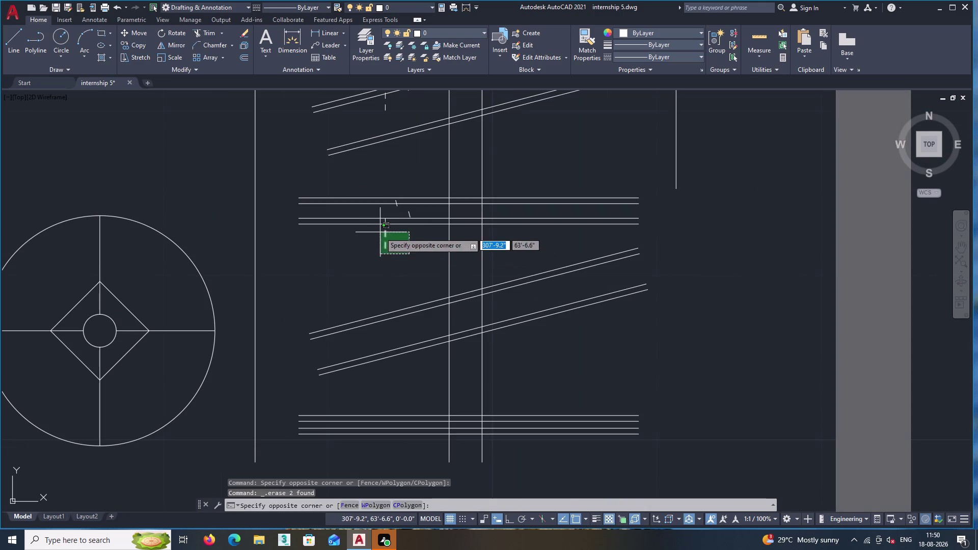
click(379, 232)
key(Delete)
Select the small slanted line and pan back to the whole floor plan.
scroll(up, 3)
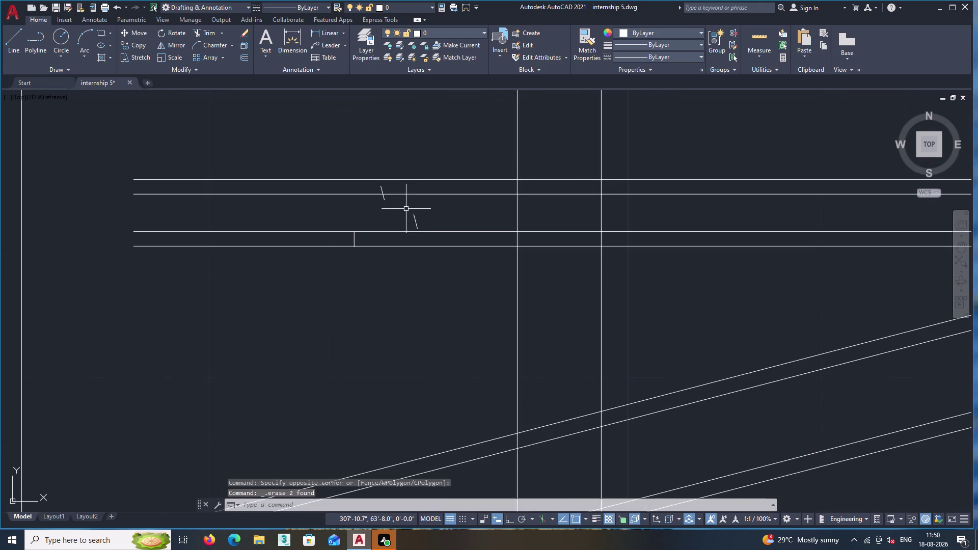
click(417, 222)
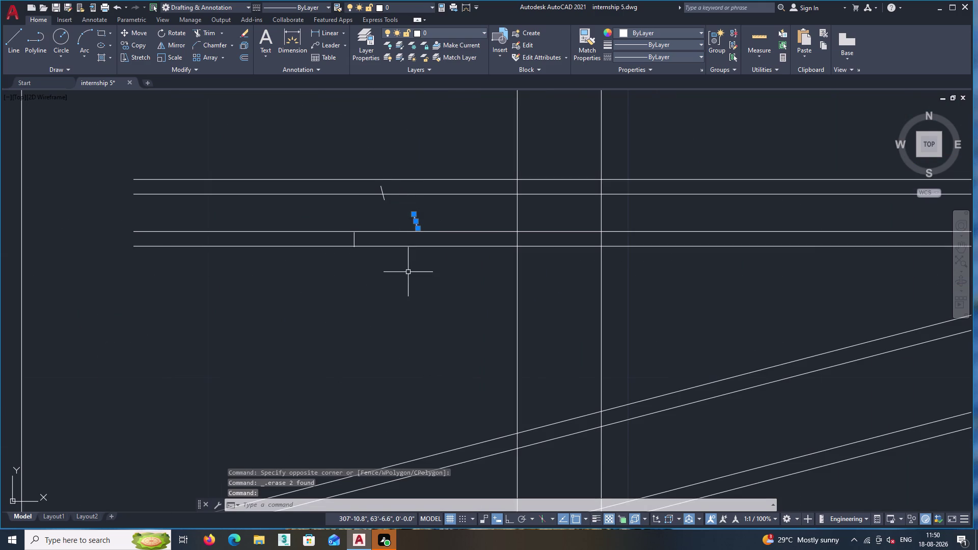
scroll(down, 3)
scroll(down, 3)
scroll(down, 3)
middle_drag(422, 320, 431, 367)
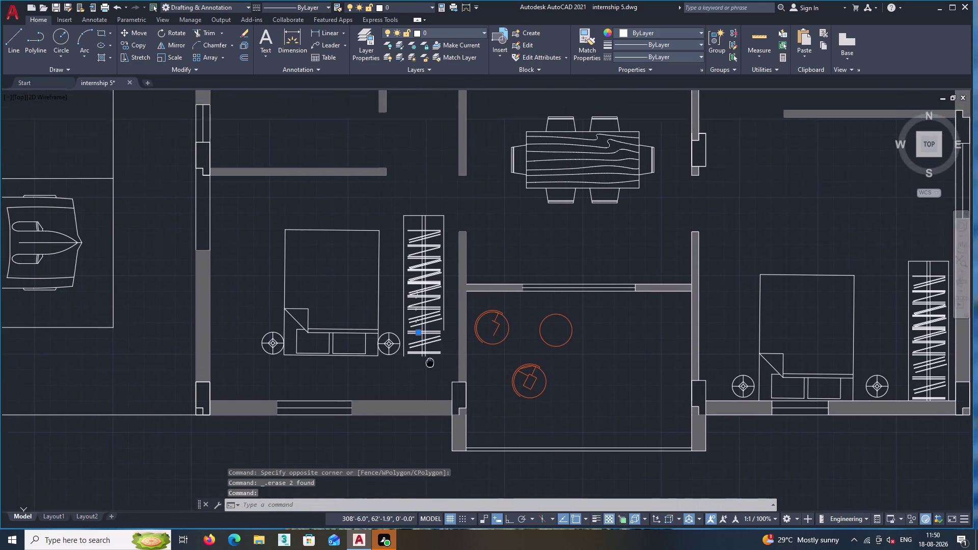
Erase the left bedroom's zigzag wardrobe.
middle_drag(431, 367, 432, 369)
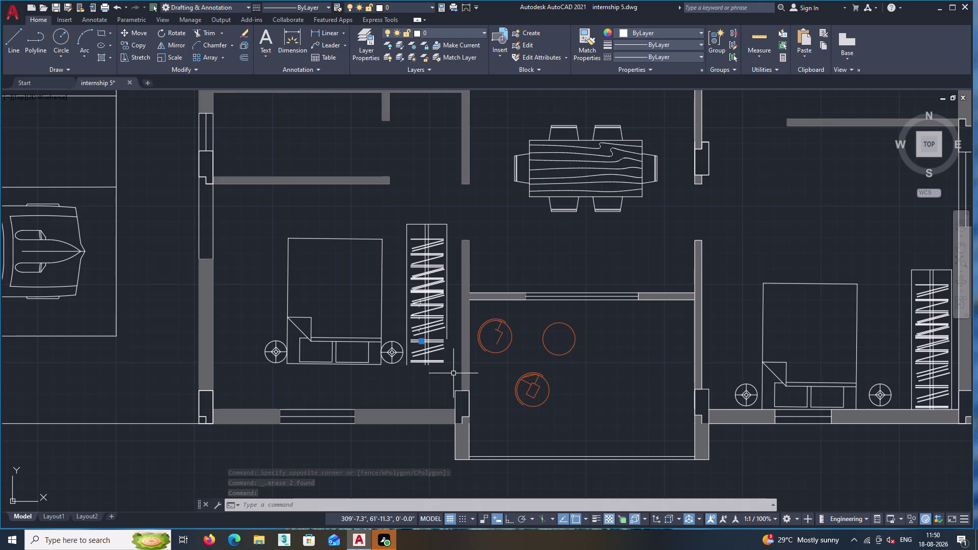
click(454, 373)
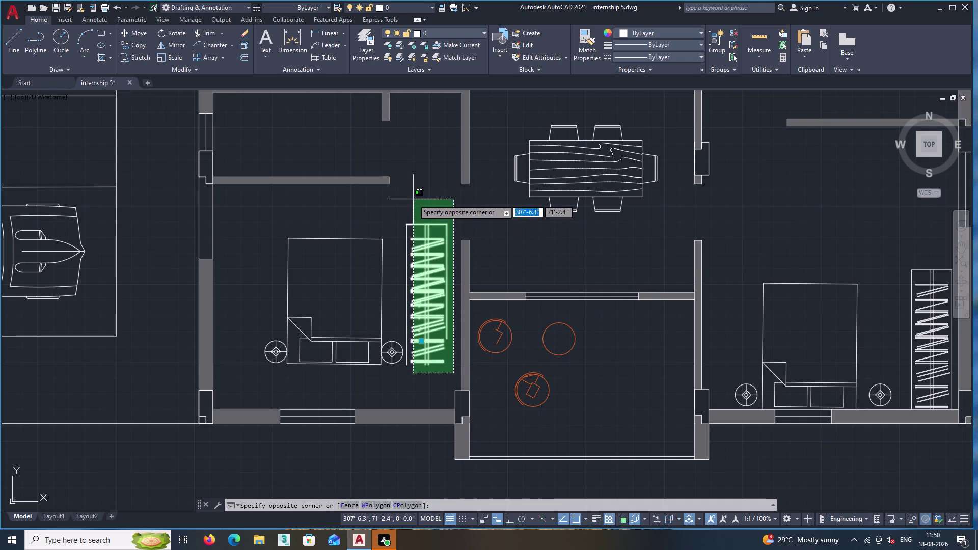
double_click(405, 206)
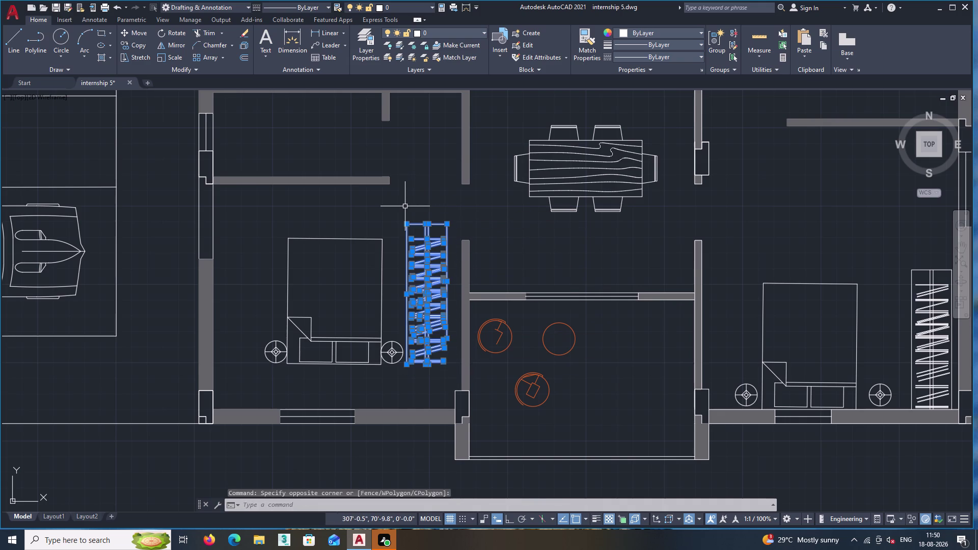
key(Delete)
Move the bed with its bedside tables down against the bottom wall.
middle_drag(411, 357, 420, 360)
click(421, 376)
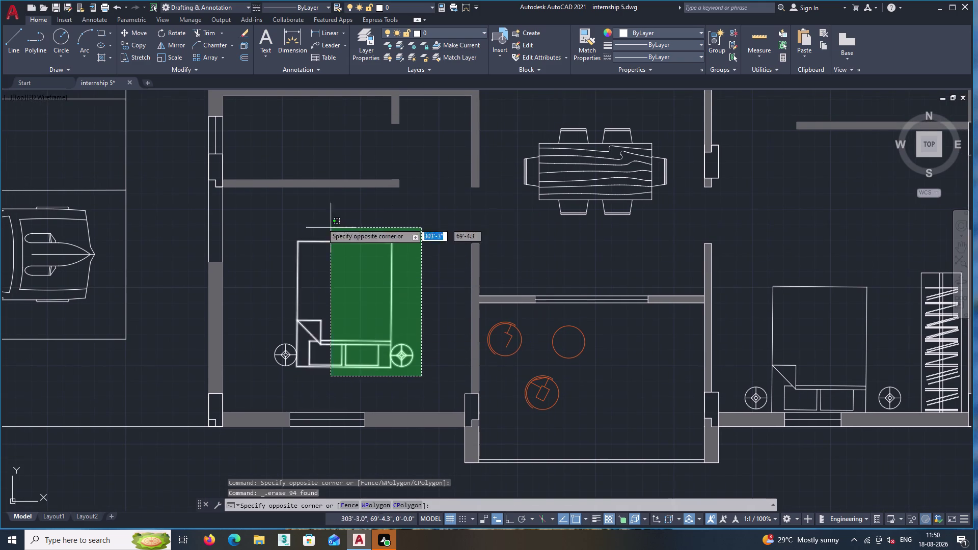
click(271, 215)
right_click(271, 215)
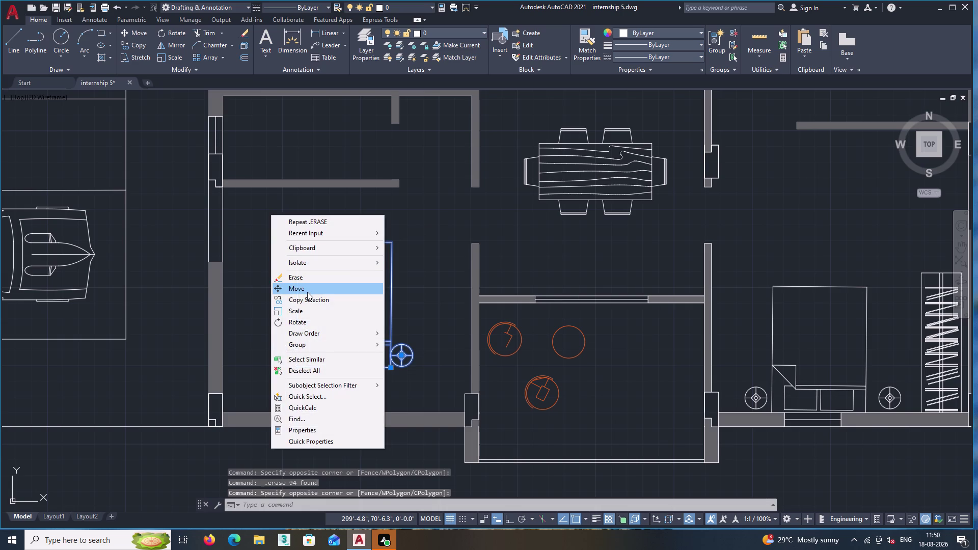
click(307, 292)
double_click(342, 368)
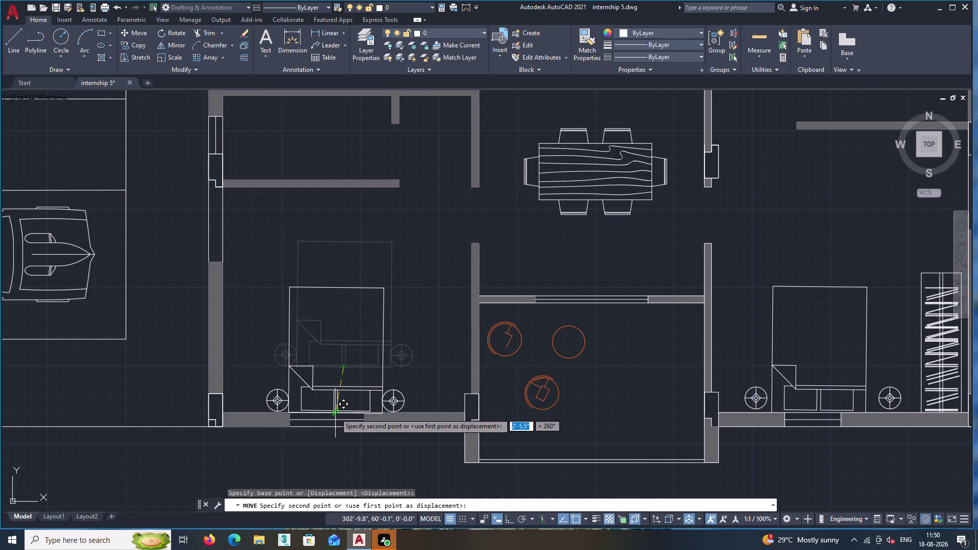
click(335, 413)
middle_drag(355, 364, 343, 366)
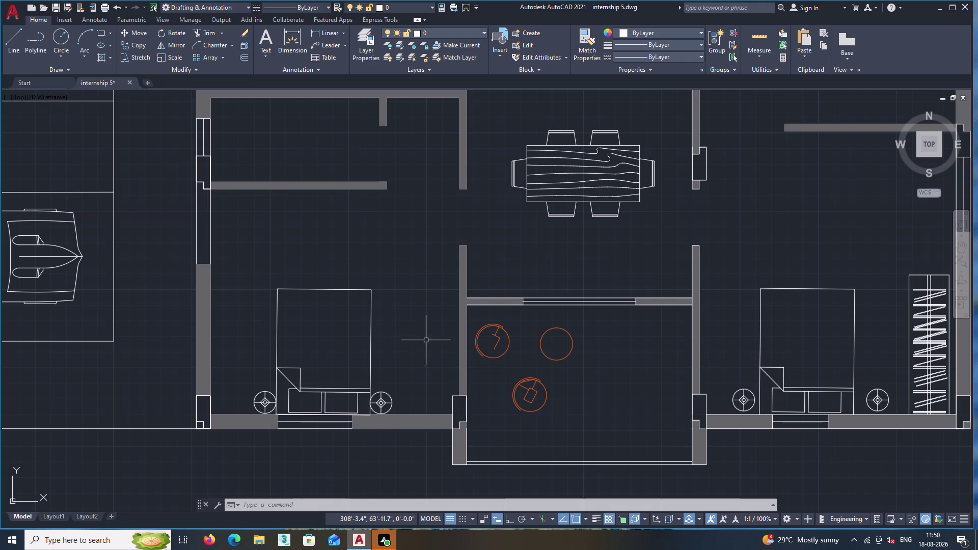
middle_drag(420, 340, 318, 325)
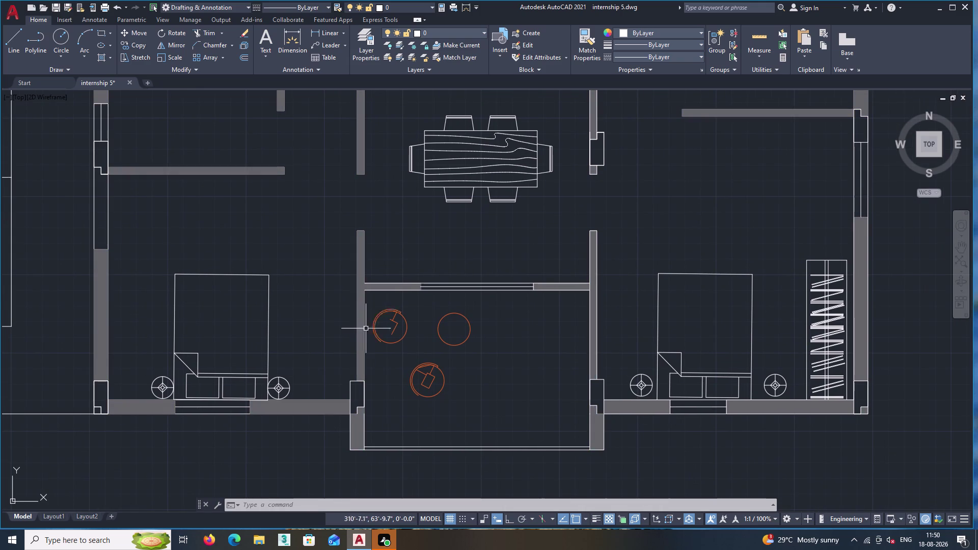
Pan across the building to the bedrooms beside the lift core.
scroll(down, 3)
middle_drag(420, 271, 463, 413)
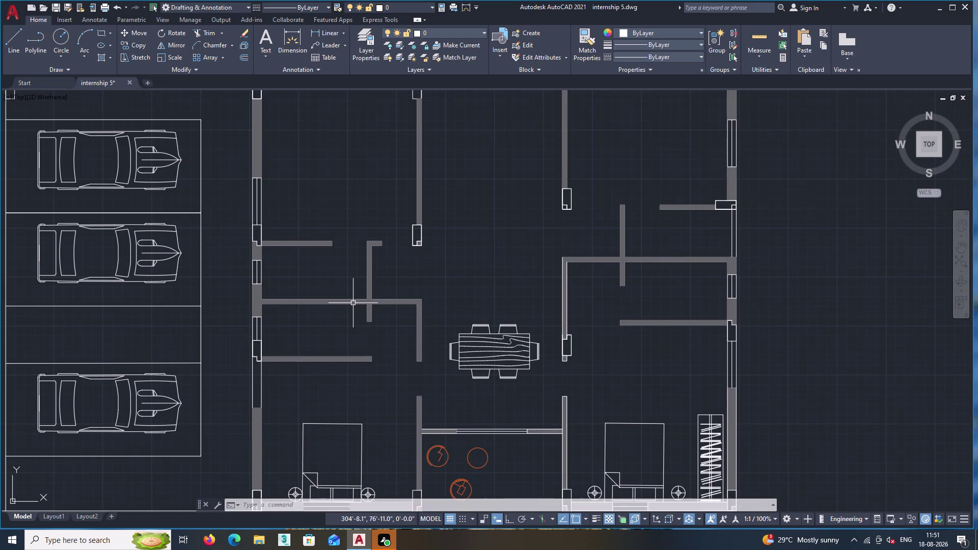
middle_drag(468, 347, 471, 235)
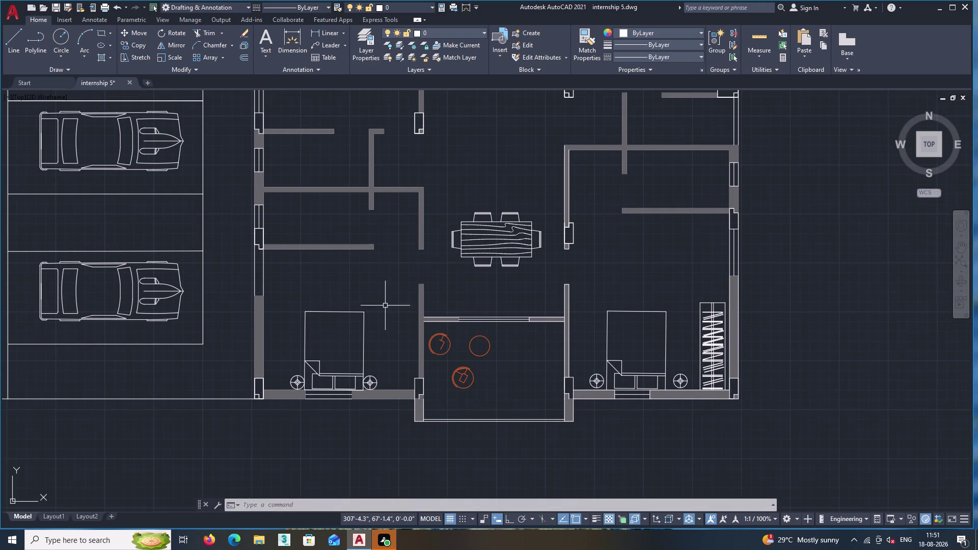
scroll(down, 3)
middle_drag(385, 310, 425, 359)
scroll(up, 3)
middle_drag(337, 200, 375, 388)
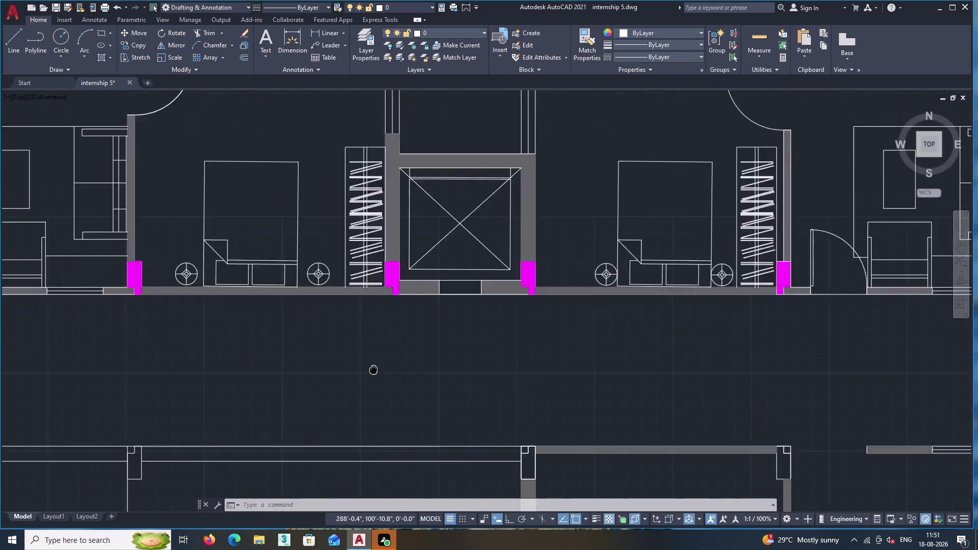
middle_drag(376, 387, 378, 415)
scroll(up, 3)
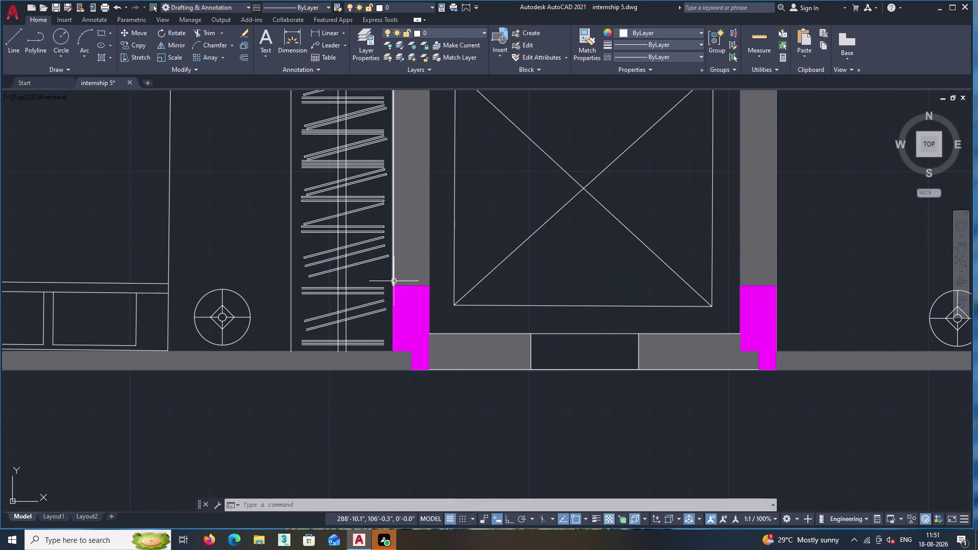
Select the 39 zigzag wardrobe lines beside the lift and start Copy Selection.
double_click(393, 282)
double_click(376, 330)
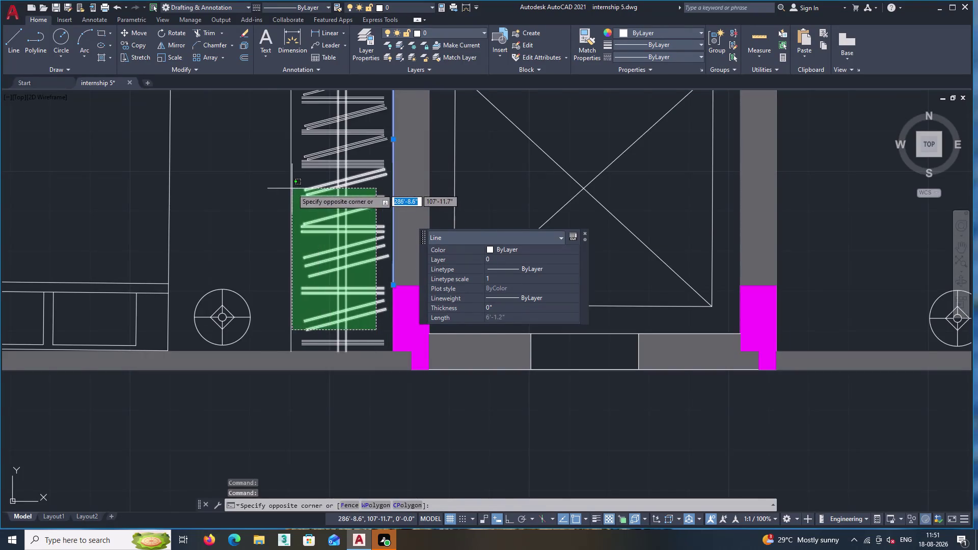
click(292, 188)
middle_drag(298, 194, 370, 364)
middle_drag(418, 364, 290, 357)
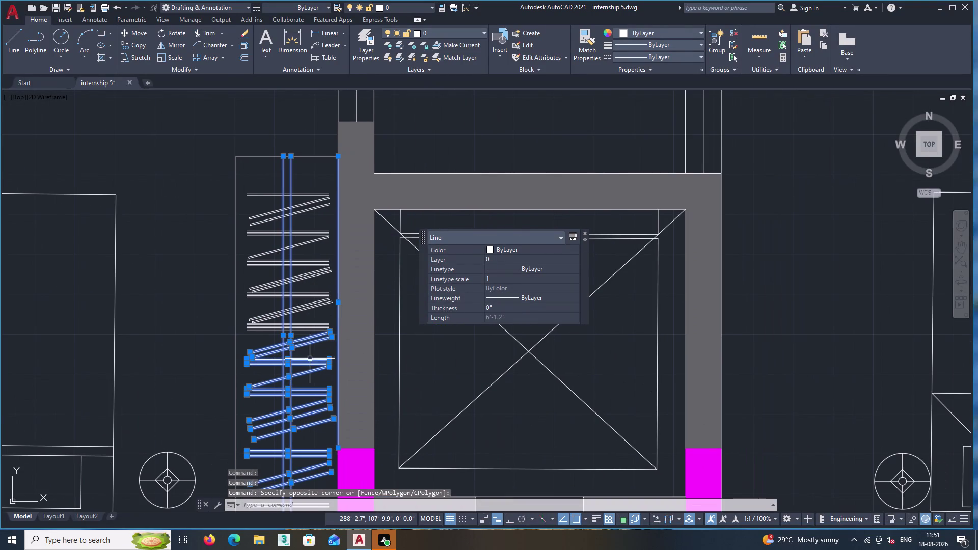
double_click(311, 358)
double_click(310, 337)
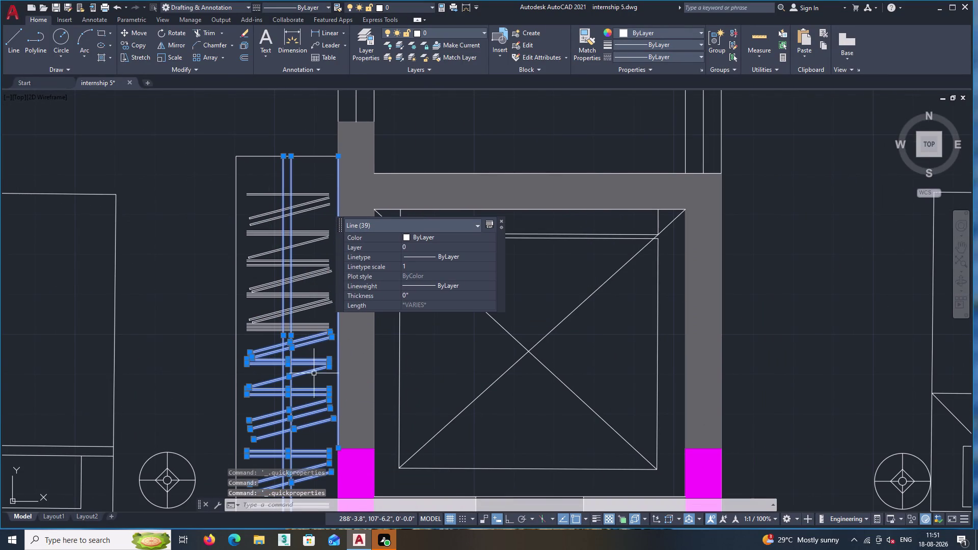
click(312, 355)
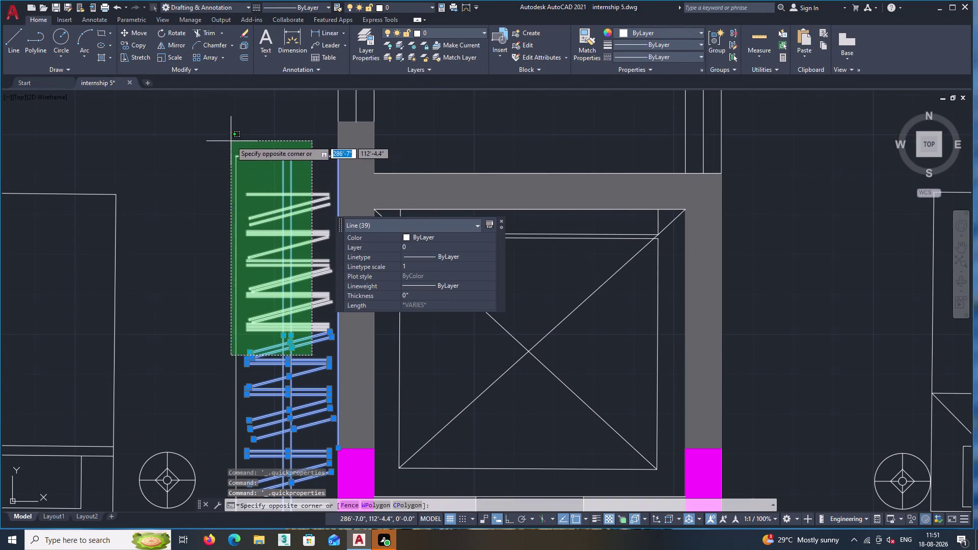
double_click(231, 140)
middle_drag(275, 224, 276, 97)
scroll(up, 3)
click(313, 364)
click(297, 325)
right_click(272, 296)
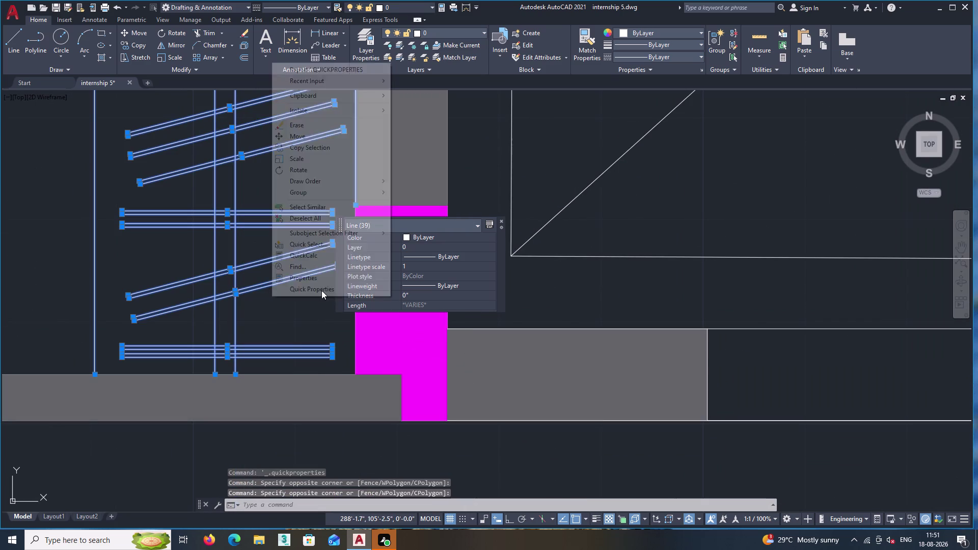
click(326, 144)
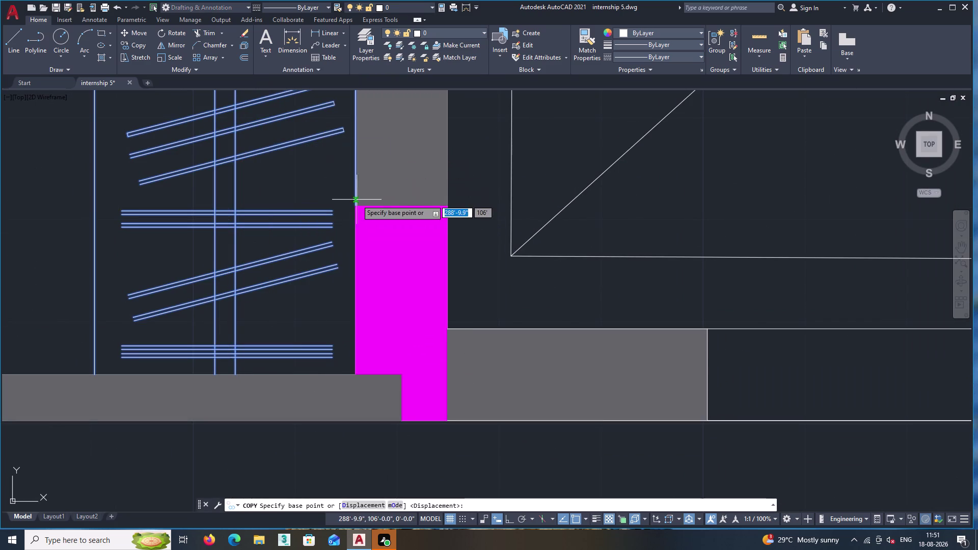
Place the wardrobe hanger-line copy beside the bed in the bedroom.
click(353, 207)
middle_drag(339, 333, 356, 110)
scroll(down, 3)
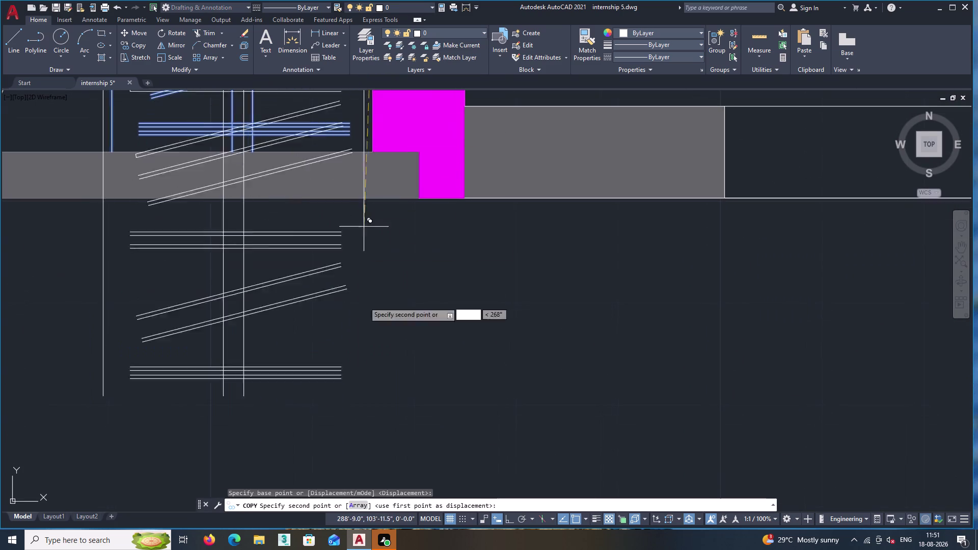
scroll(down, 3)
middle_drag(398, 378, 301, 83)
middle_drag(413, 286, 453, 0)
middle_drag(496, 288, 497, 288)
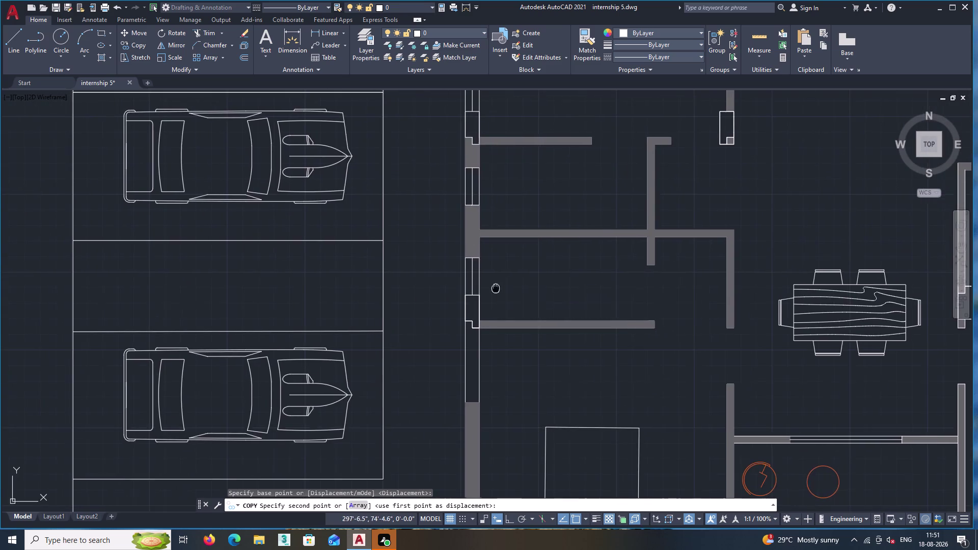
middle_drag(497, 289, 389, 0)
scroll(up, 3)
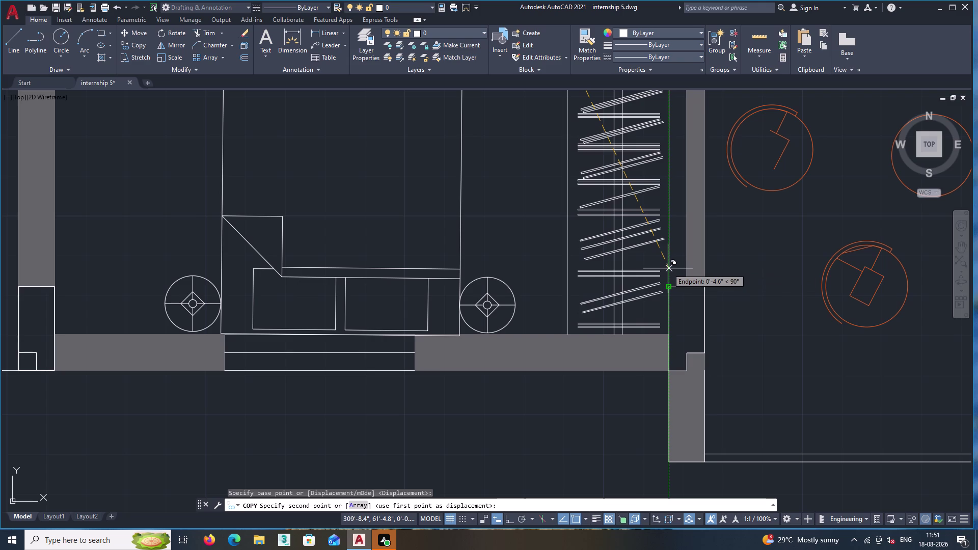
click(668, 268)
key(Escape)
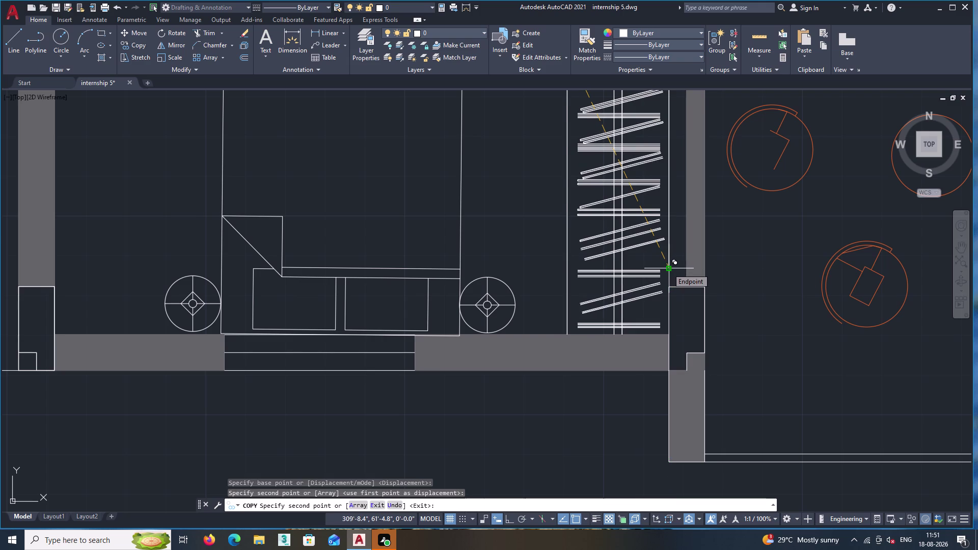
Extend one wardrobe line to its boundary with EX.
scroll(down, 3)
scroll(up, 3)
text(e)
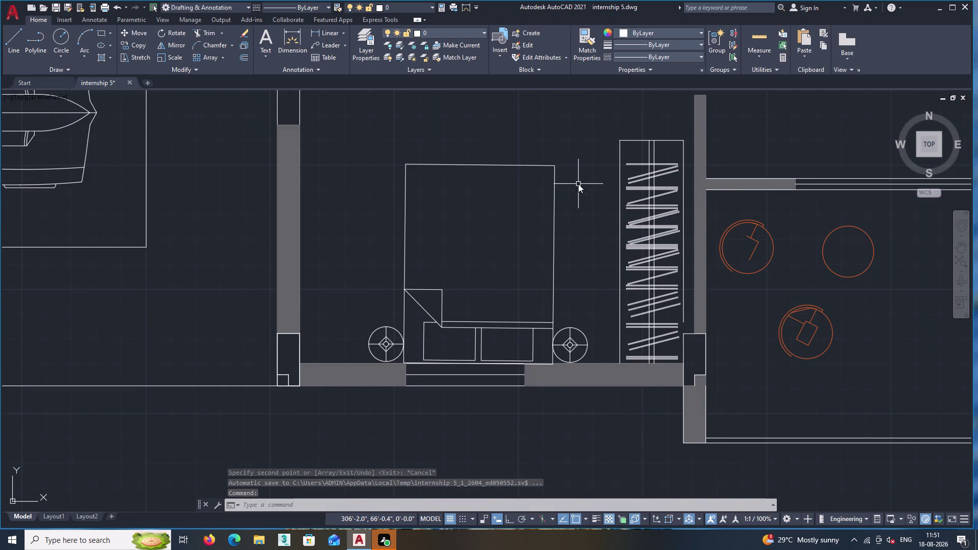
text(x)
key(Return)
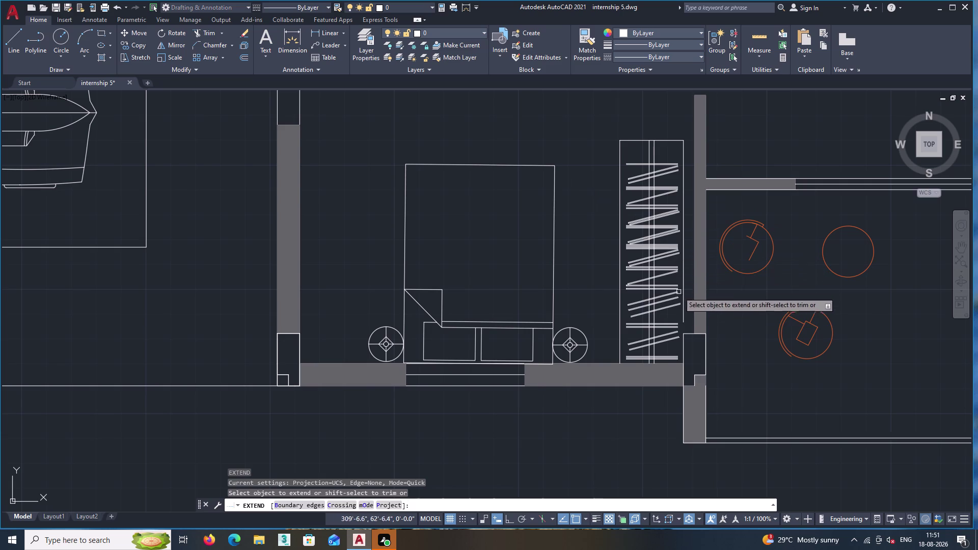
click(684, 319)
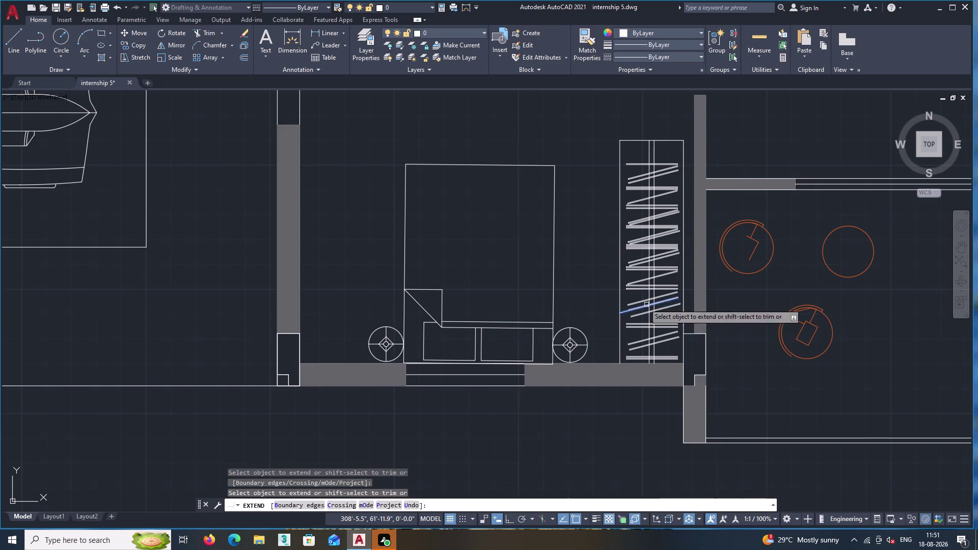
key(Return)
middle_drag(589, 286, 584, 289)
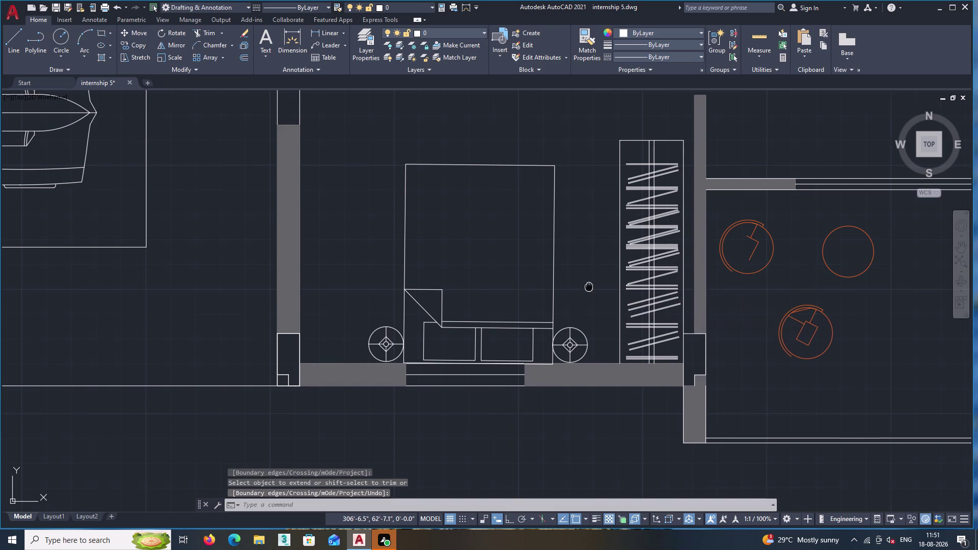
middle_drag(584, 289, 560, 299)
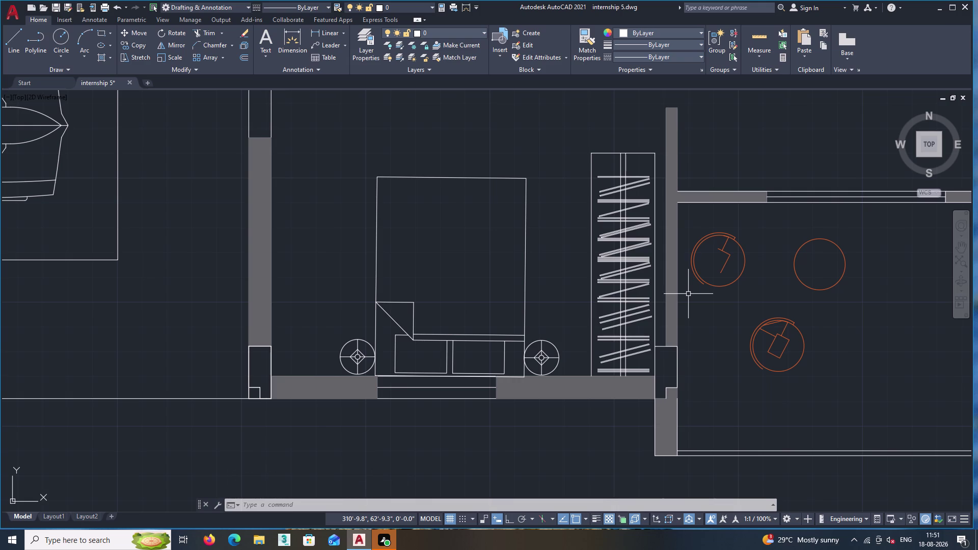
scroll(down, 3)
middle_drag(737, 177, 733, 180)
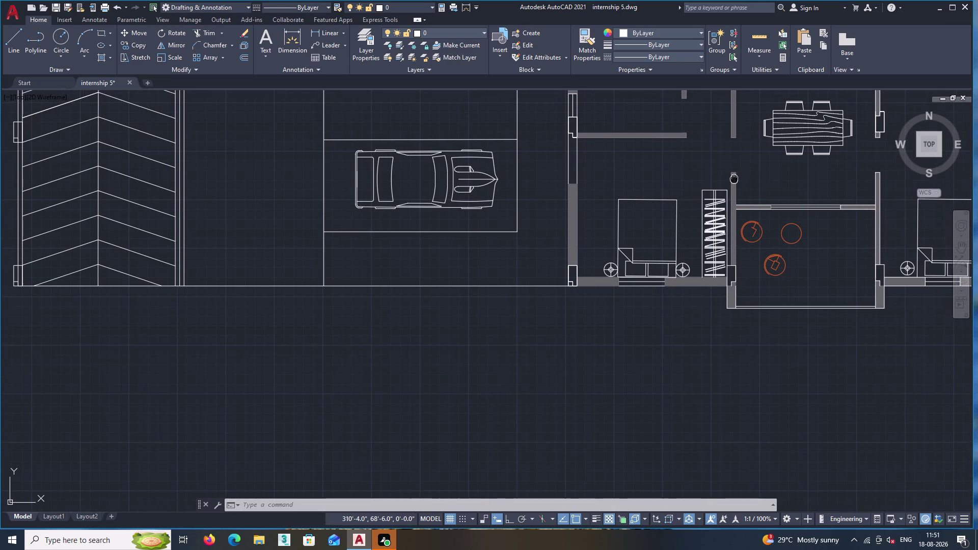
middle_drag(733, 180, 728, 187)
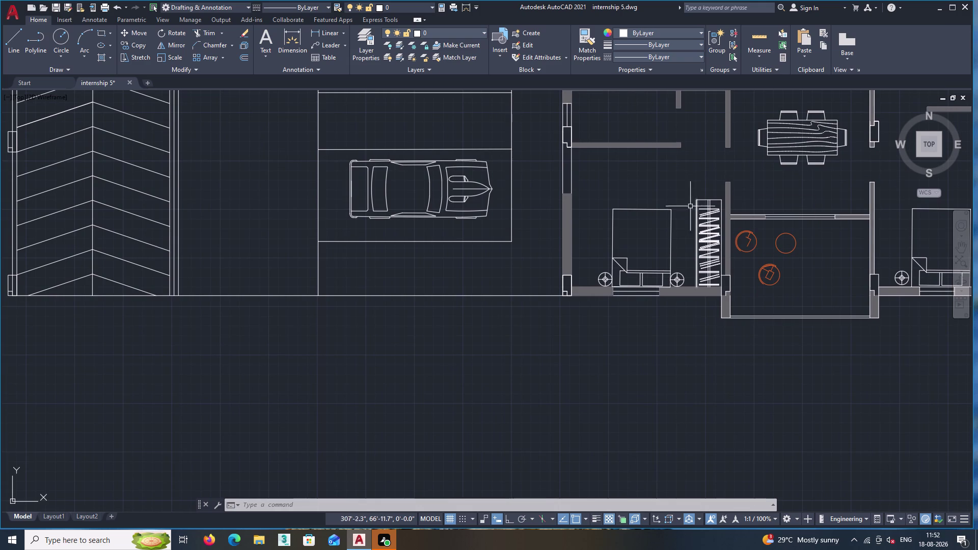
scroll(down, 3)
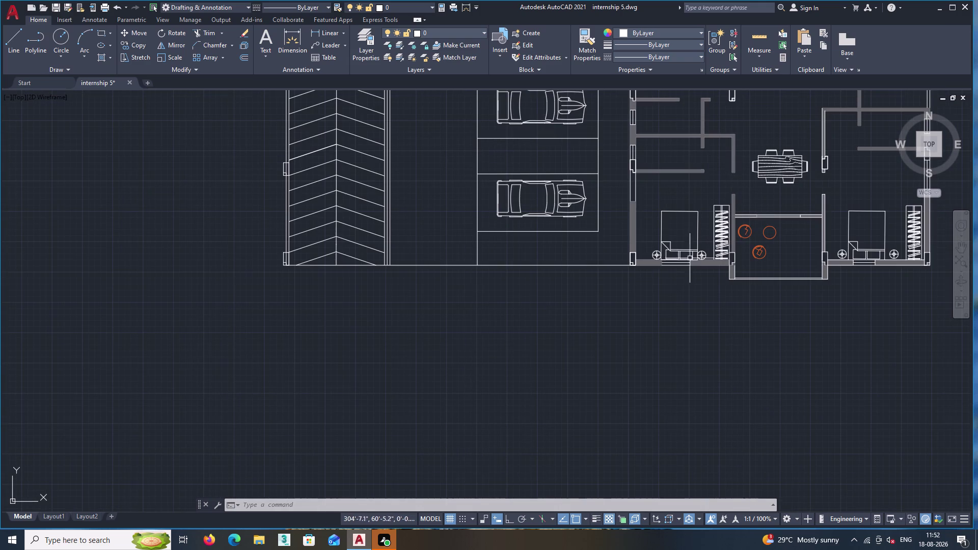
middle_drag(638, 295, 550, 314)
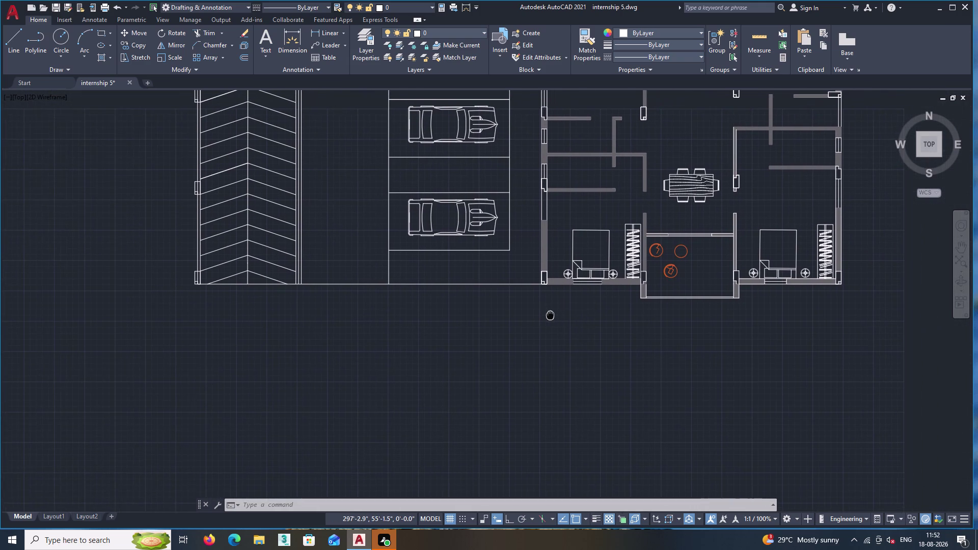
middle_drag(550, 314, 545, 315)
middle_drag(647, 311, 538, 315)
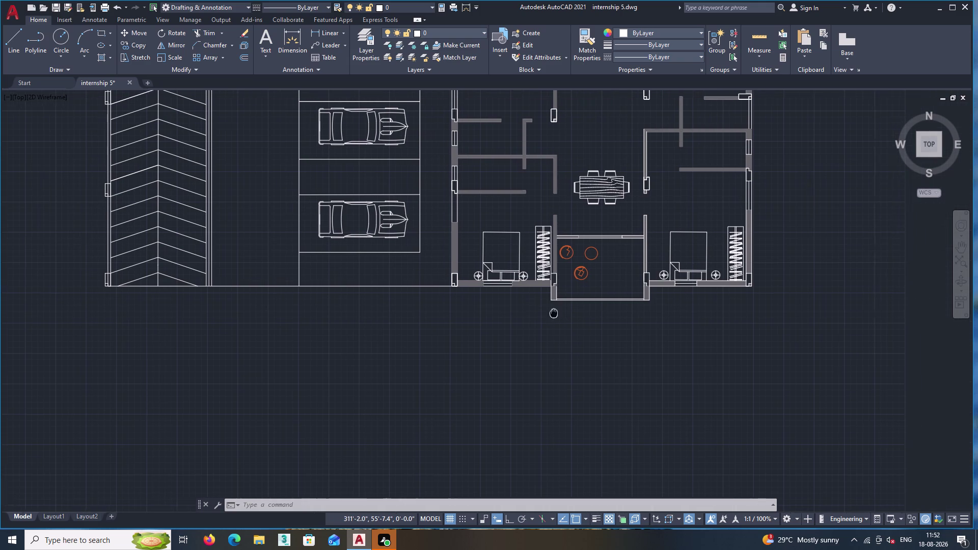
middle_drag(538, 315, 526, 315)
middle_drag(567, 247, 591, 304)
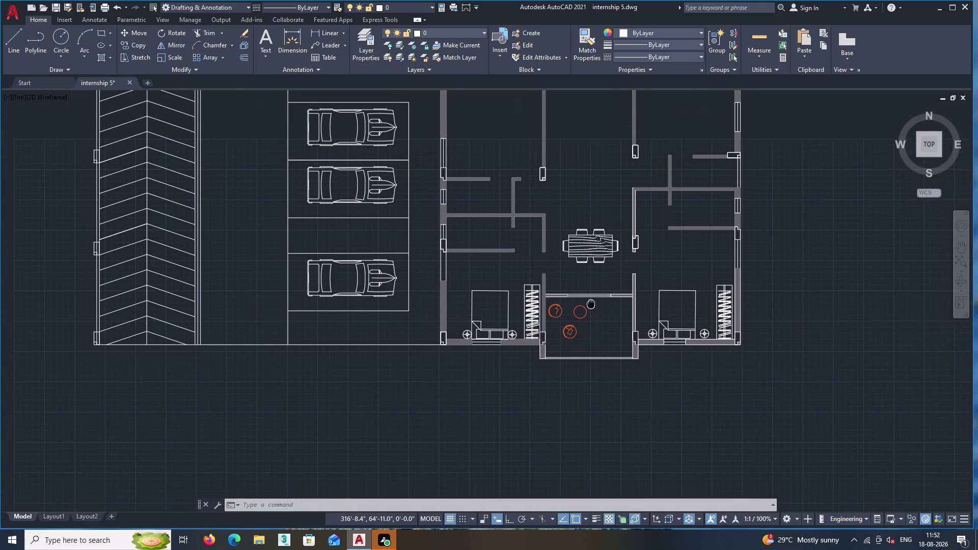
middle_drag(590, 304, 590, 309)
scroll(up, 3)
scroll(down, 3)
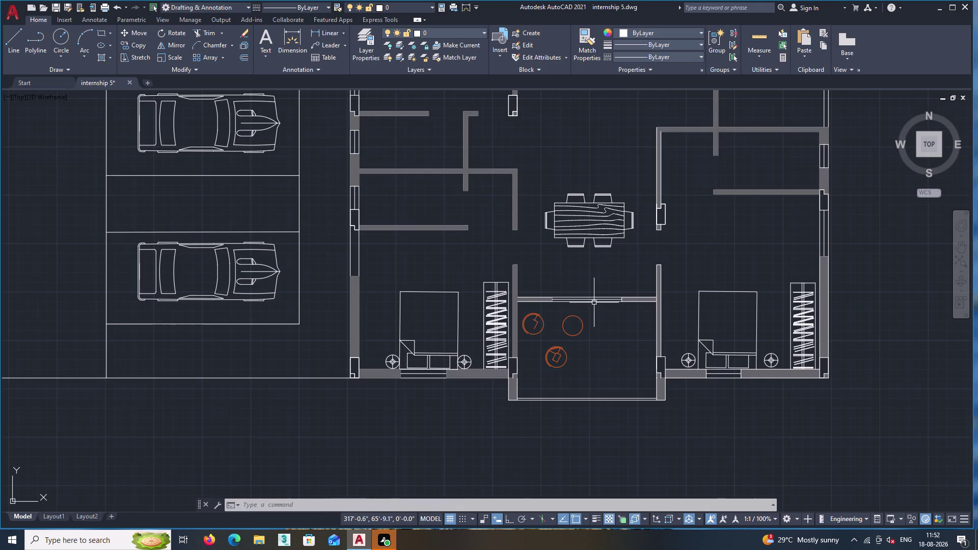
scroll(down, 3)
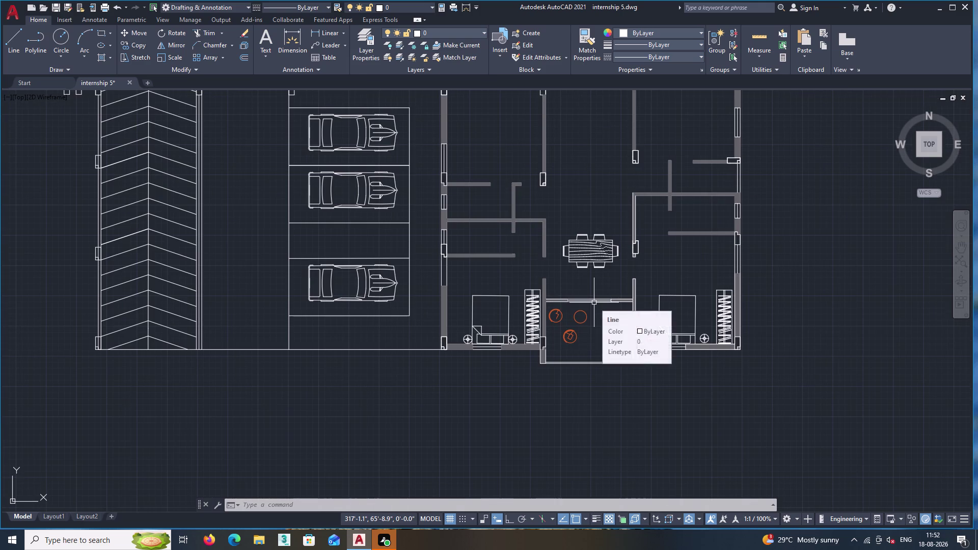
middle_drag(592, 301, 570, 369)
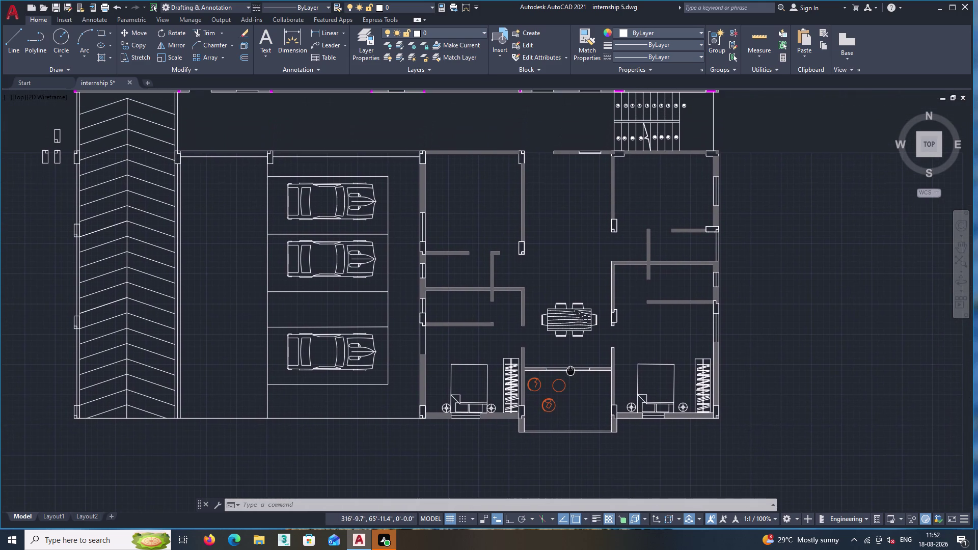
middle_drag(570, 369, 570, 371)
middle_drag(570, 371, 569, 375)
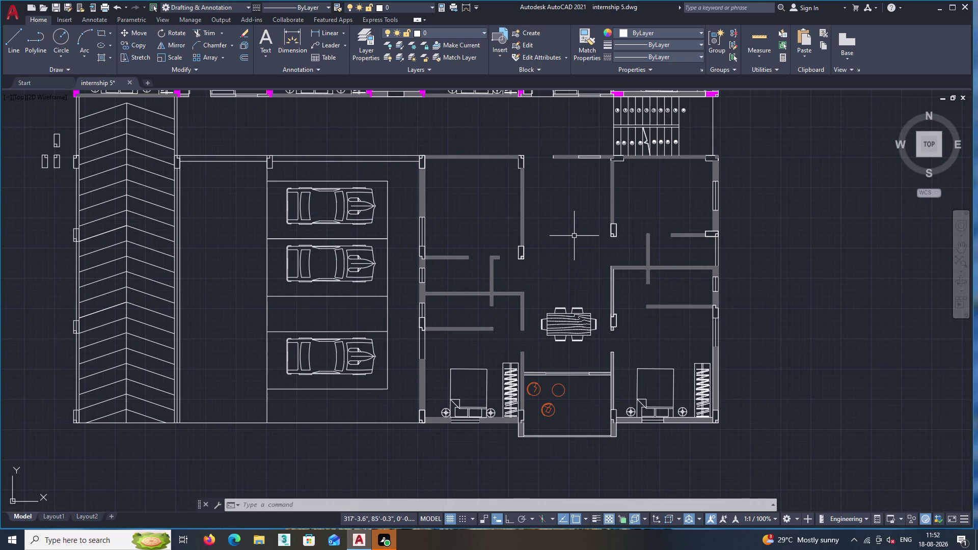
middle_drag(580, 233, 551, 275)
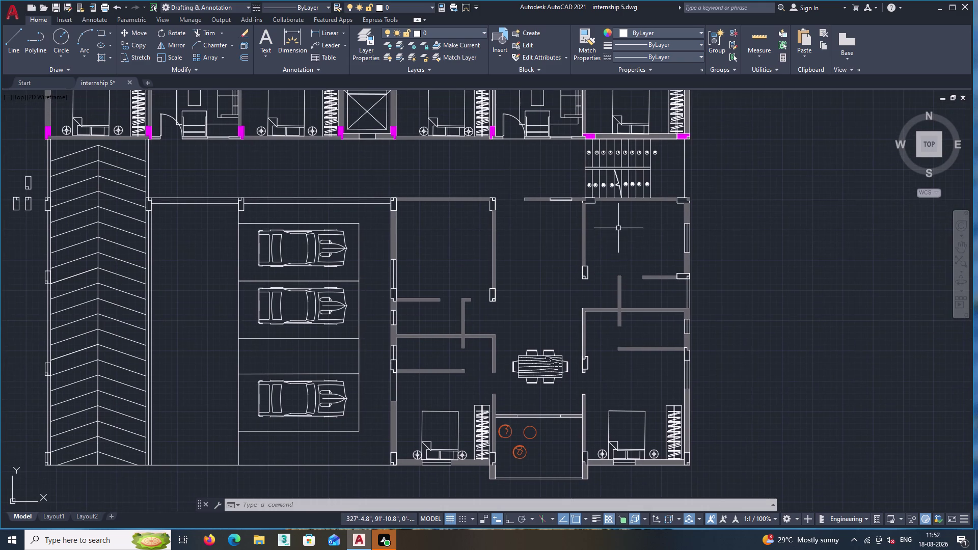
middle_drag(618, 228, 470, 294)
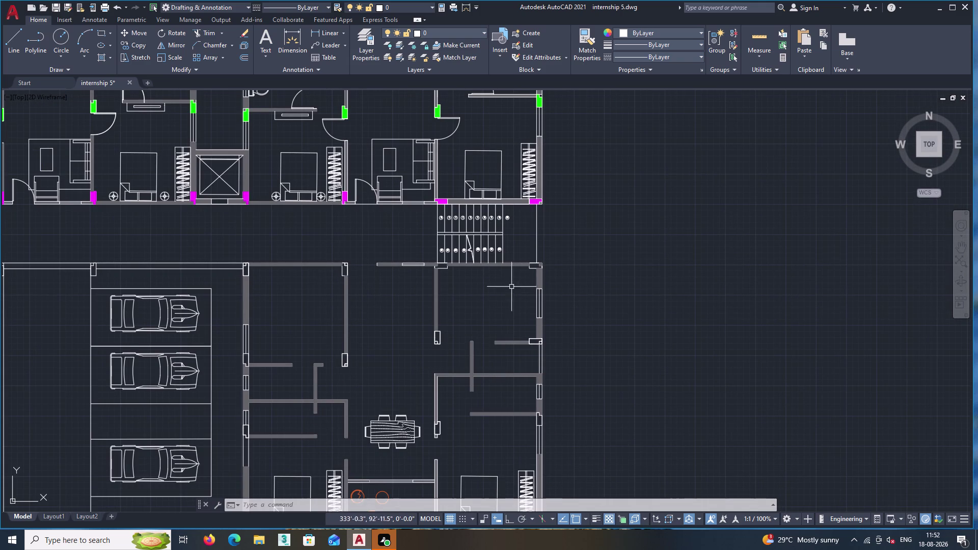
middle_drag(501, 296, 647, 315)
middle_drag(566, 260, 606, 424)
middle_drag(528, 249, 548, 312)
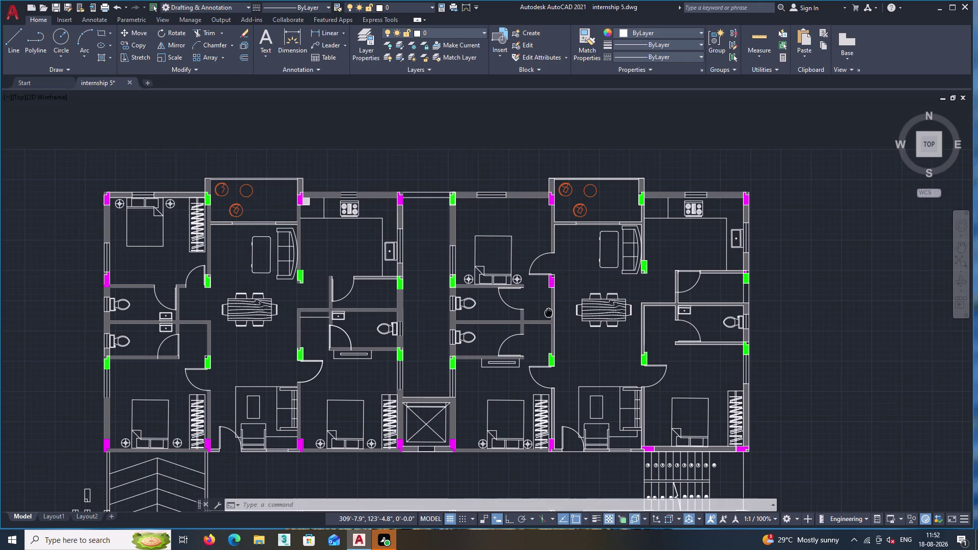
middle_drag(549, 313, 523, 229)
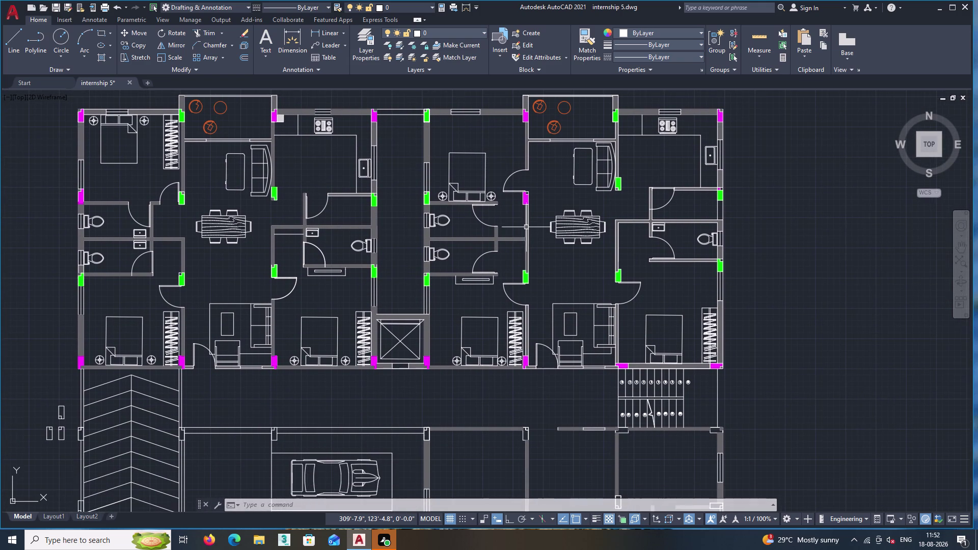
scroll(up, 3)
drag(614, 249, 604, 232)
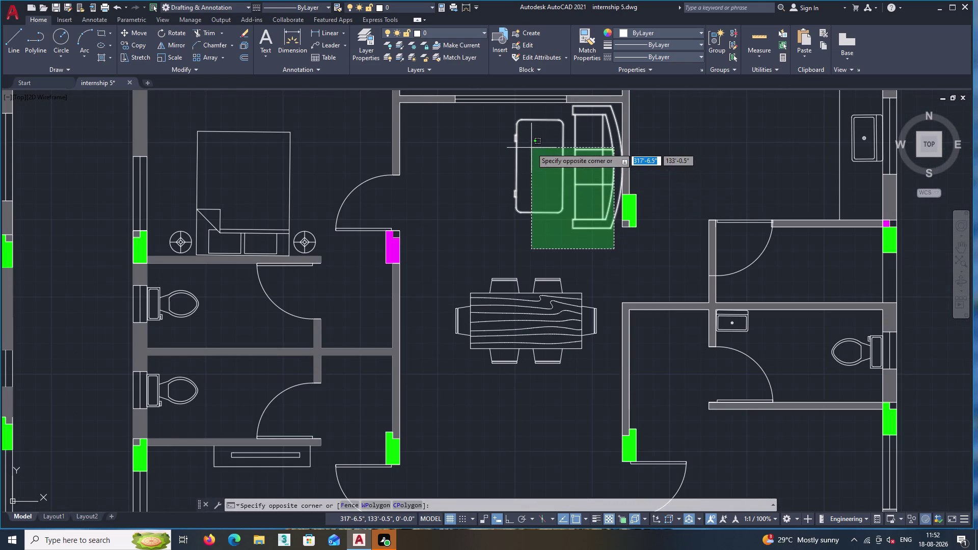
click(531, 148)
right_click(495, 153)
click(535, 236)
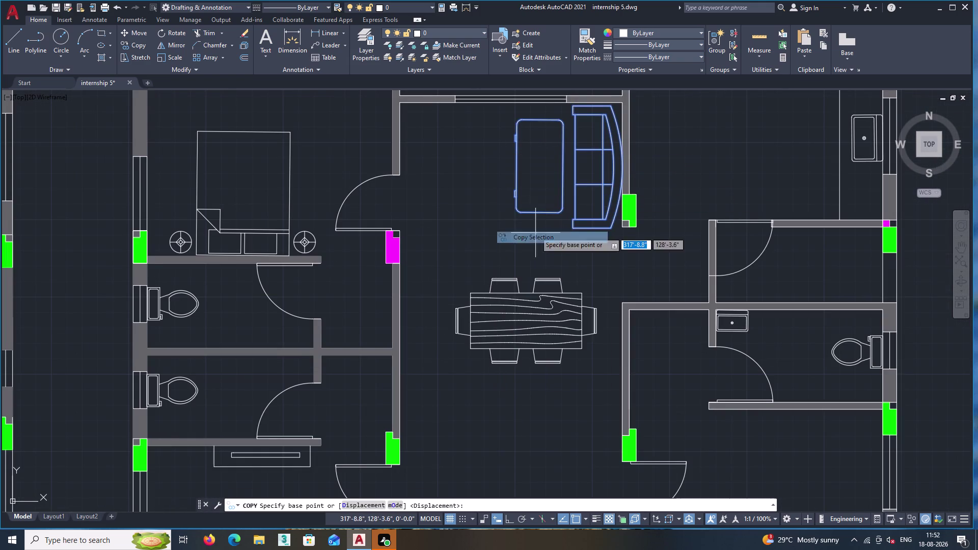
click(623, 163)
middle_drag(639, 291, 462, 56)
middle_drag(493, 287, 579, 76)
scroll(down, 3)
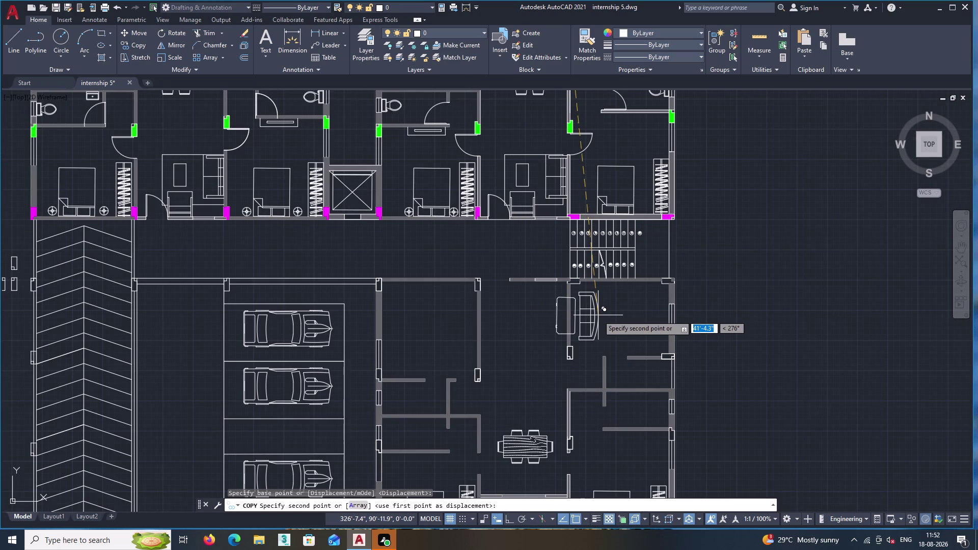
scroll(up, 3)
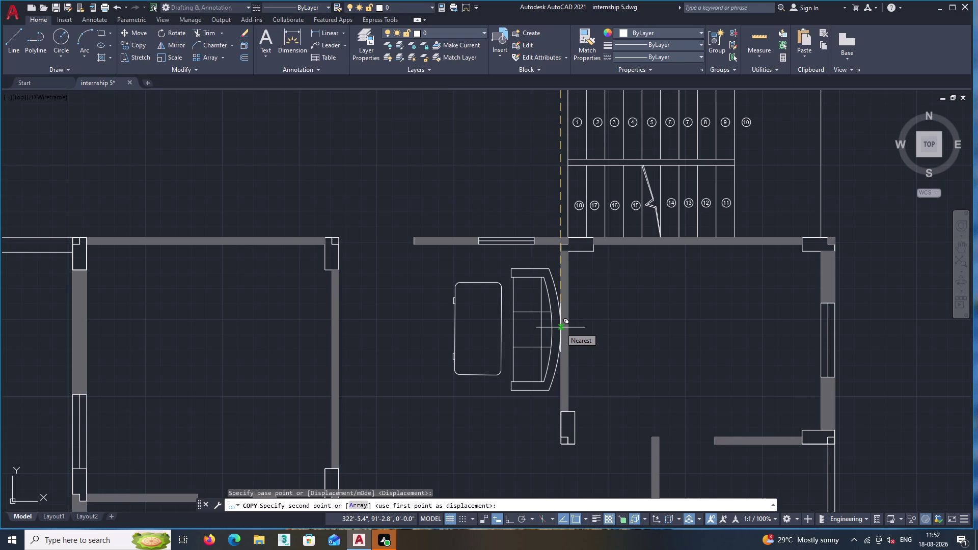
key(Escape)
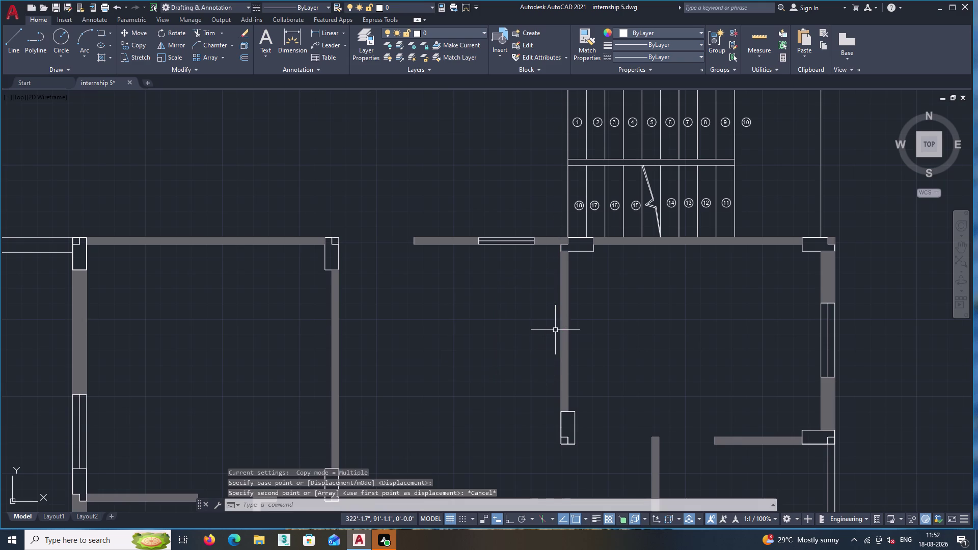
Pan to the room and select the armchair, table and nearby outline lines.
scroll(down, 3)
middle_drag(499, 335, 520, 344)
middle_click(560, 350)
scroll(up, 3)
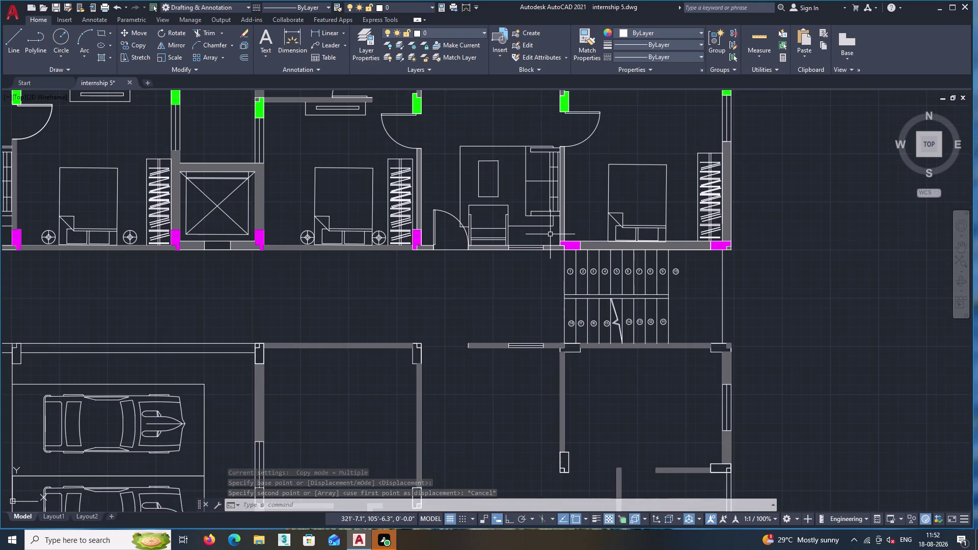
scroll(up, 3)
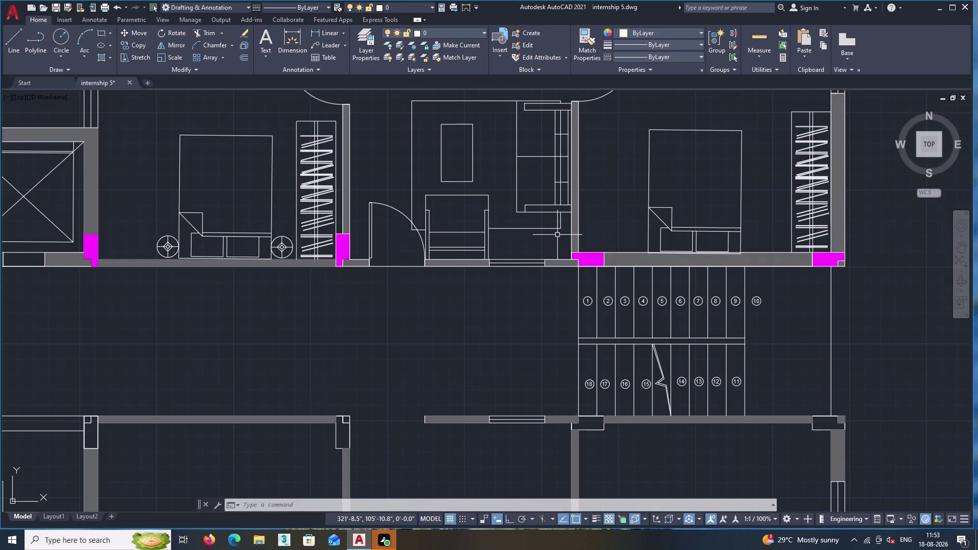
middle_drag(531, 241, 550, 284)
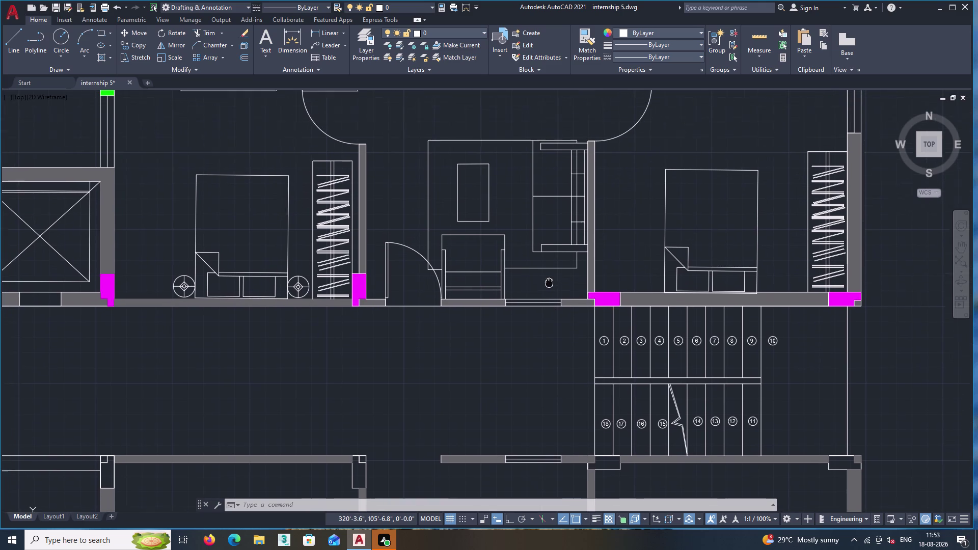
middle_drag(549, 285, 550, 291)
scroll(up, 3)
double_click(519, 297)
middle_drag(415, 217, 427, 227)
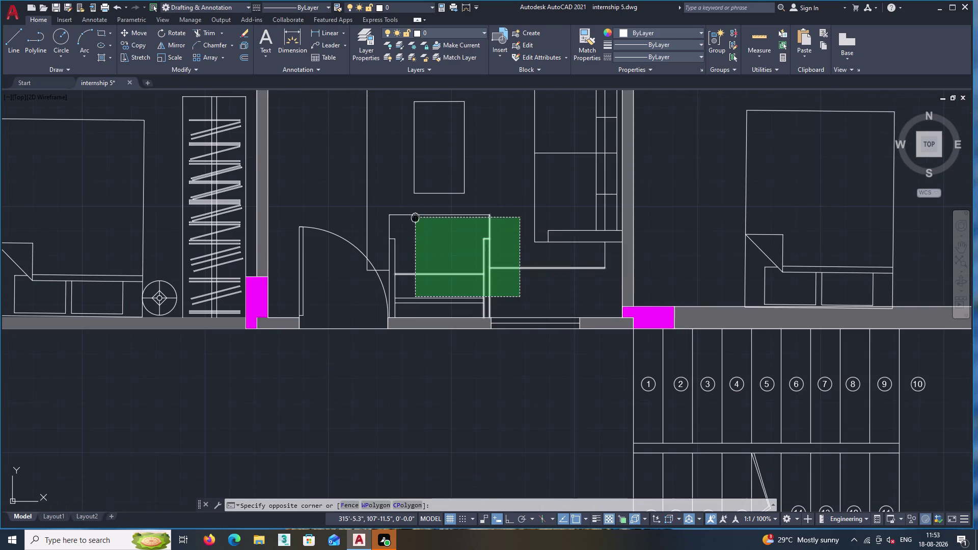
middle_drag(428, 227, 495, 258)
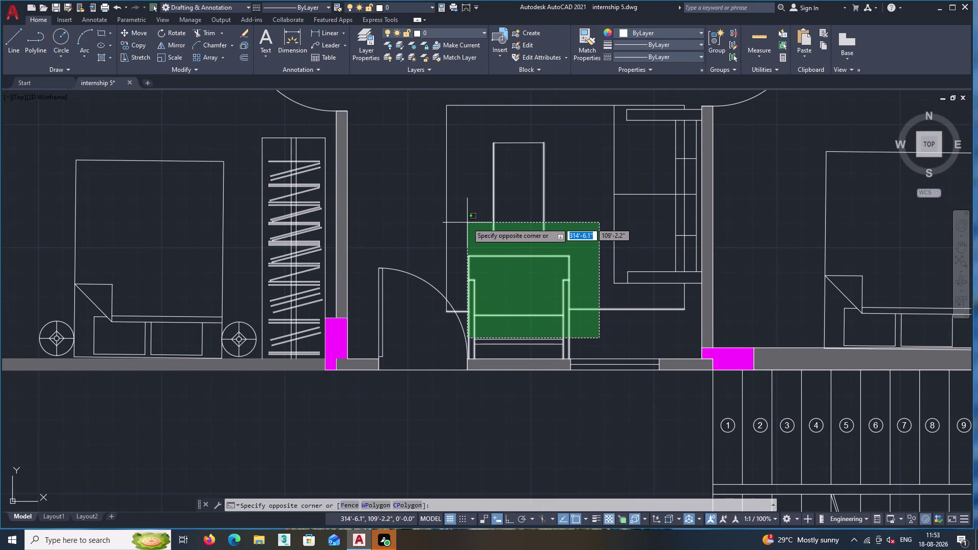
double_click(467, 222)
click(464, 232)
click(424, 201)
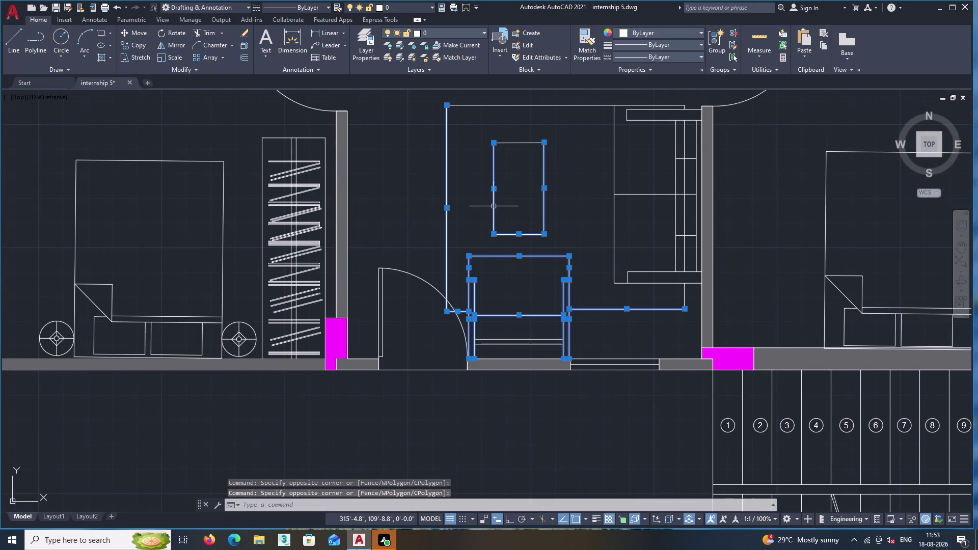
middle_drag(494, 205, 491, 299)
double_click(566, 204)
click(534, 175)
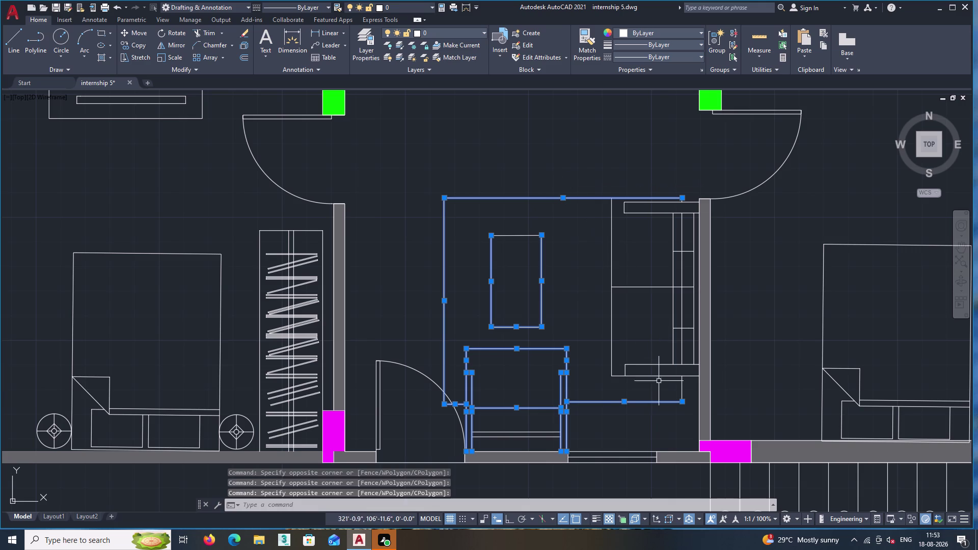
Add the sofa's back, side and remaining lines to the selection.
click(658, 389)
click(595, 227)
click(643, 221)
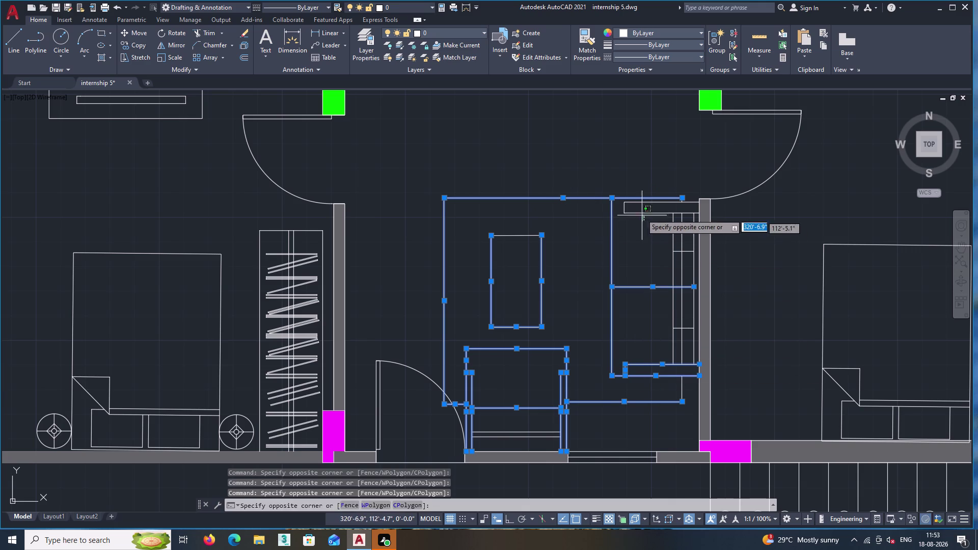
click(632, 195)
scroll(up, 3)
scroll(up, 3)
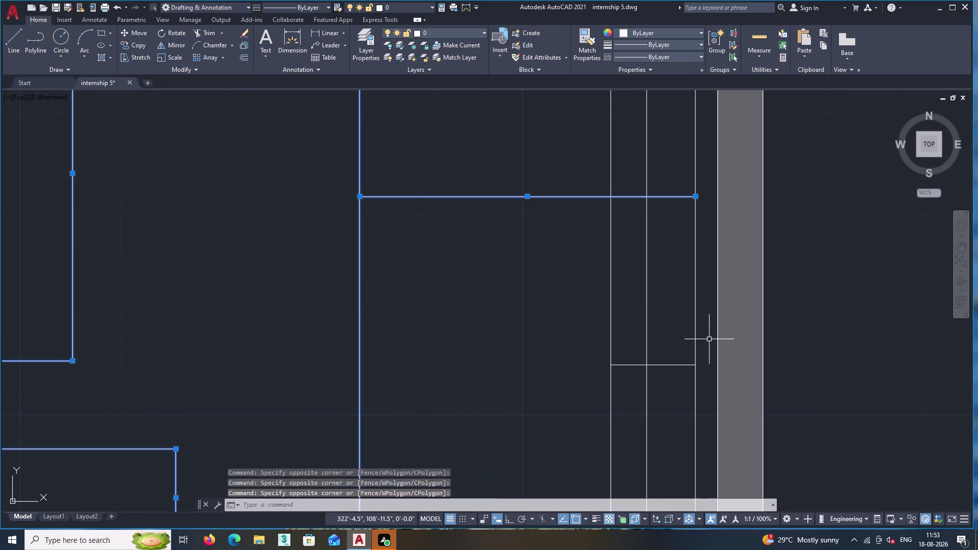
triple_click(709, 339)
double_click(708, 315)
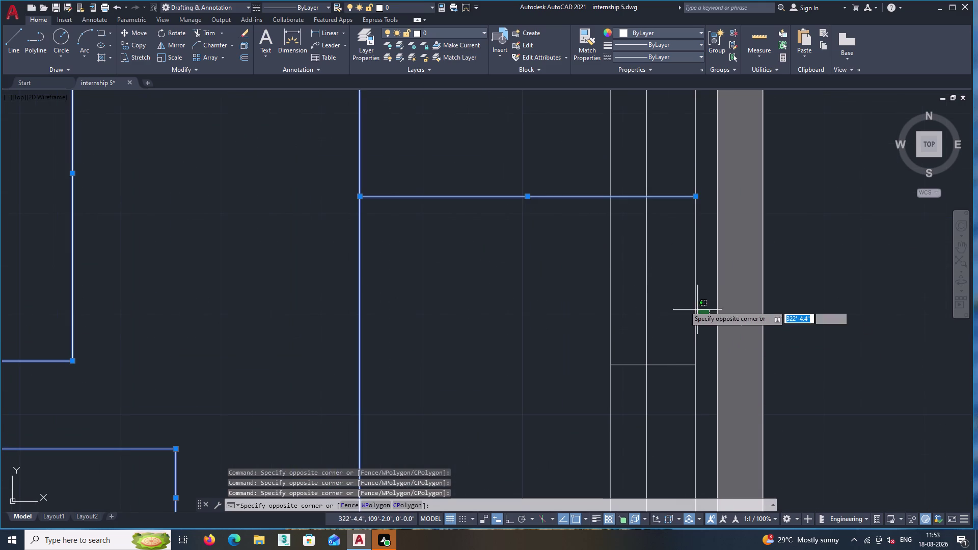
click(601, 178)
scroll(down, 3)
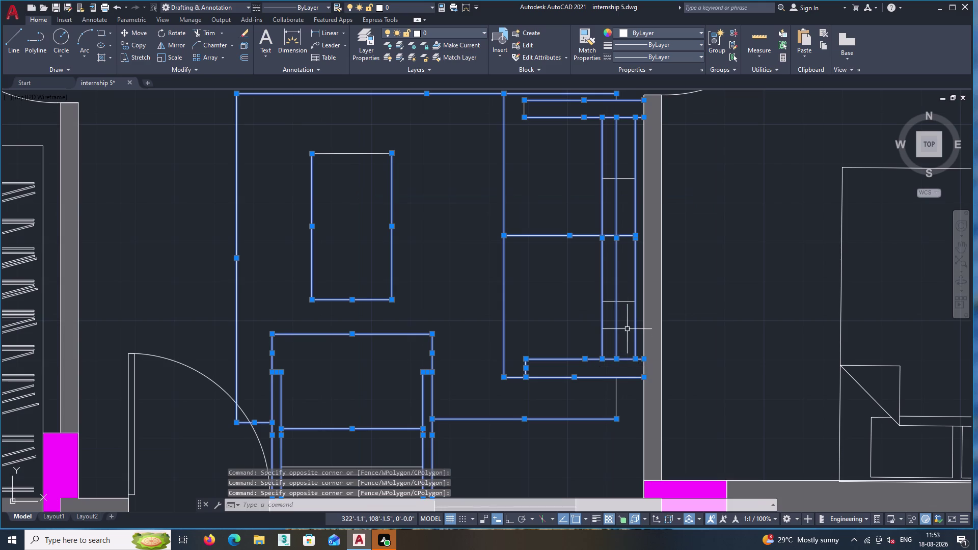
double_click(627, 320)
click(614, 276)
click(623, 188)
click(622, 174)
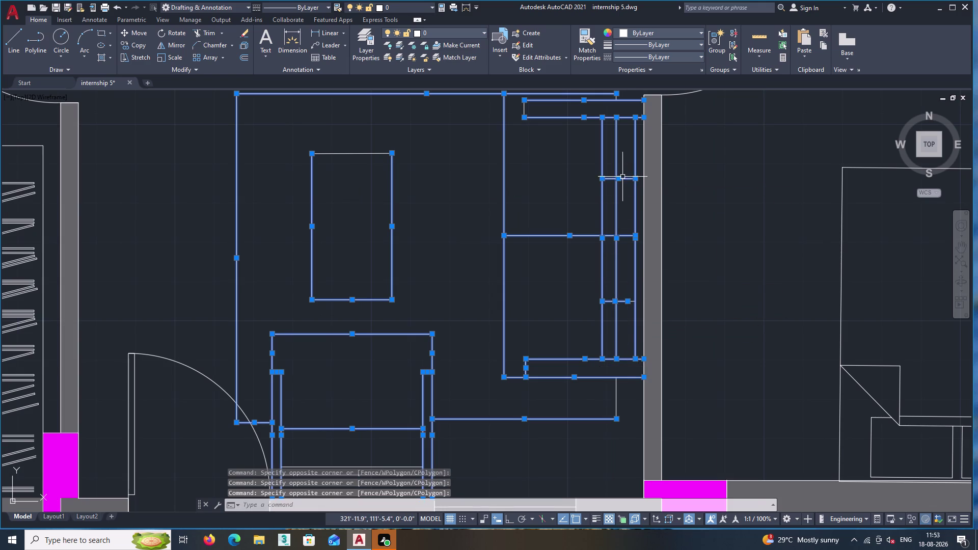
Add the armchair's lower lines and bring up the selection's context menu.
middle_drag(617, 415, 592, 247)
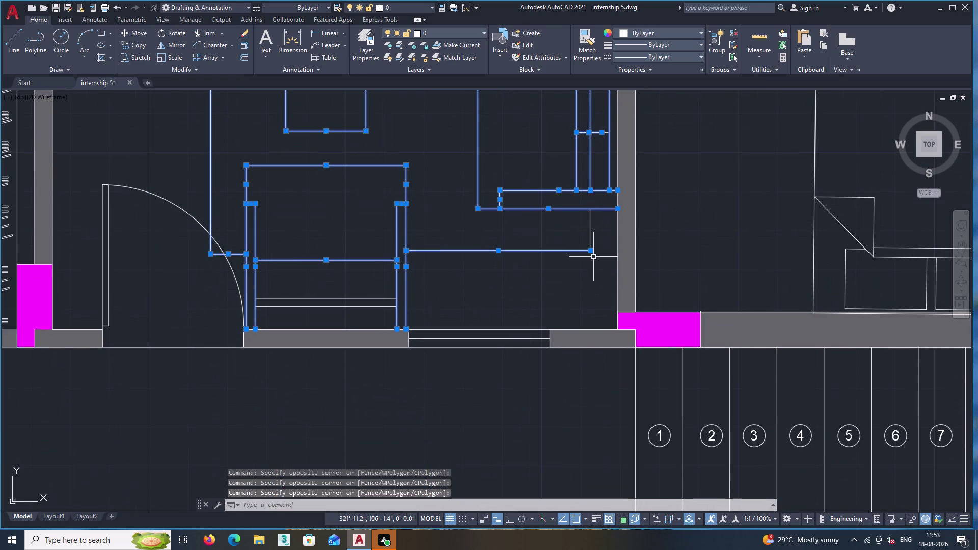
click(594, 257)
click(578, 218)
scroll(down, 3)
middle_click(577, 251)
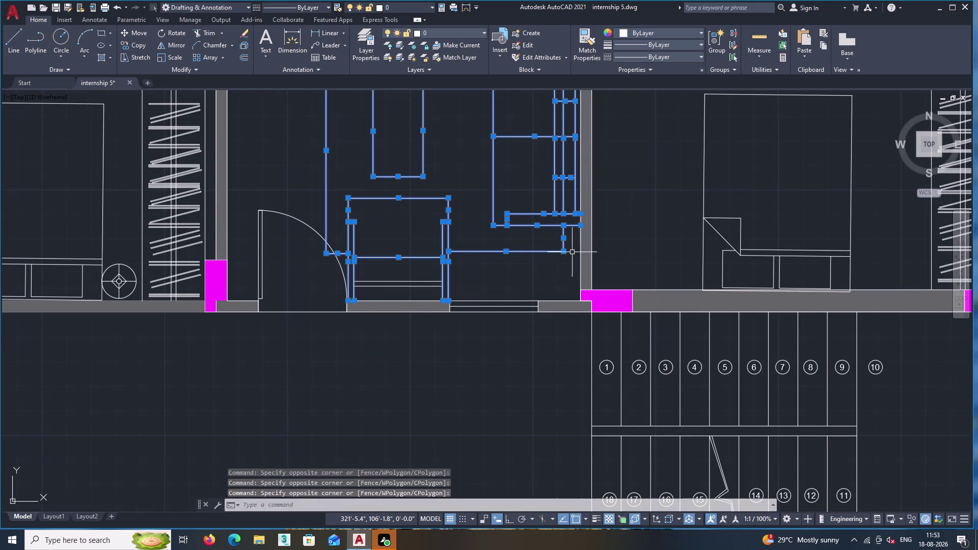
click(424, 293)
click(418, 270)
right_click(418, 270)
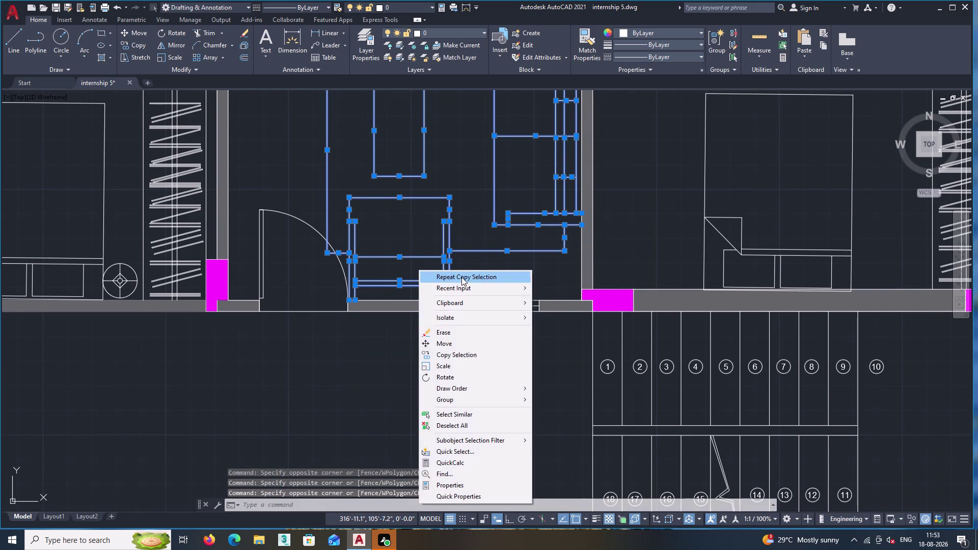
Copy the furniture set from the armchair's lower corner to the empty area right of the plan.
click(462, 353)
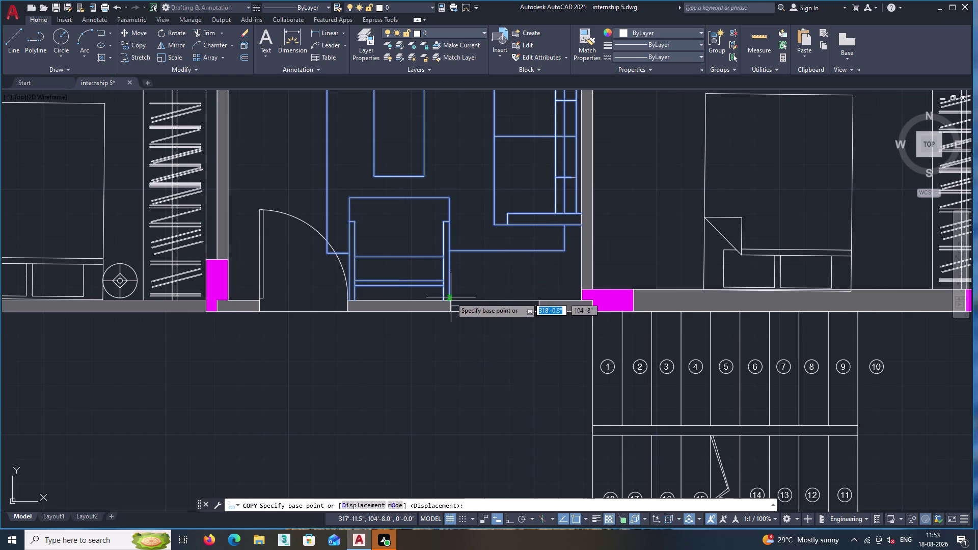
double_click(449, 300)
middle_drag(615, 375, 461, 208)
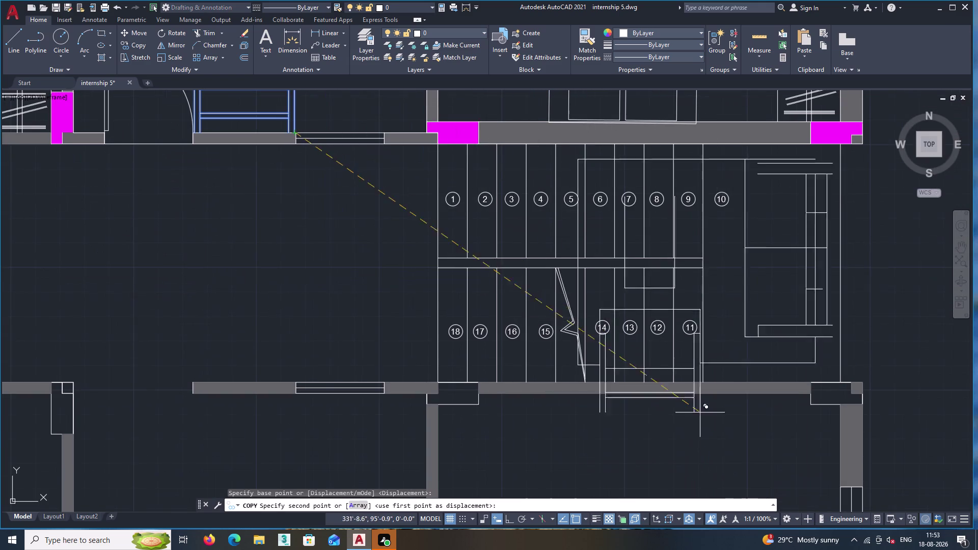
middle_drag(816, 459, 530, 351)
scroll(down, 3)
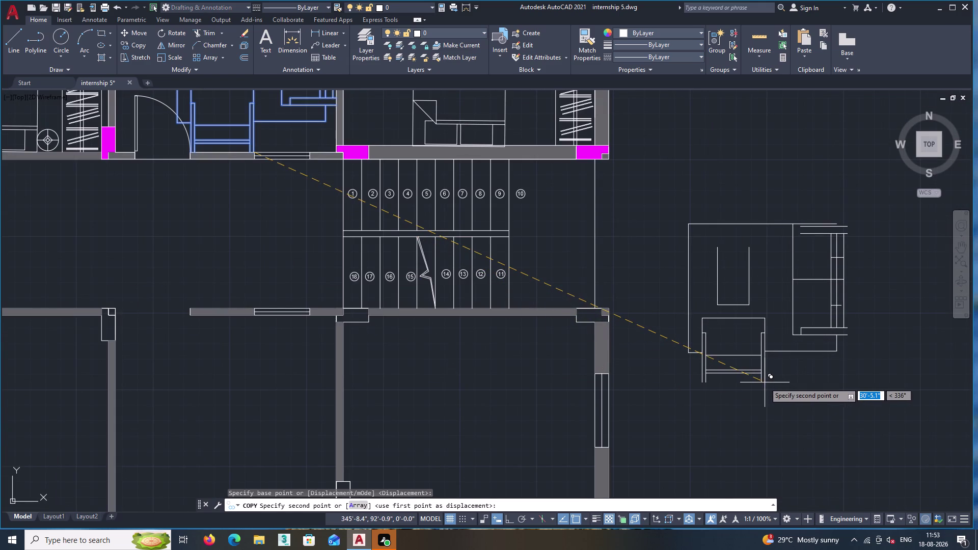
double_click(764, 383)
key(Escape)
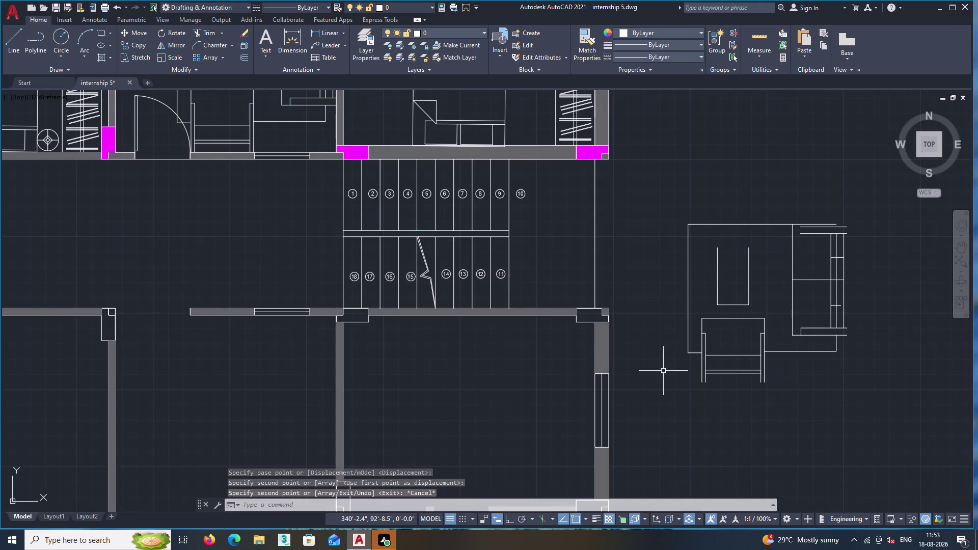
Pan and zoom to inspect the copied set beside the floor plan.
middle_drag(730, 347, 759, 430)
scroll(down, 3)
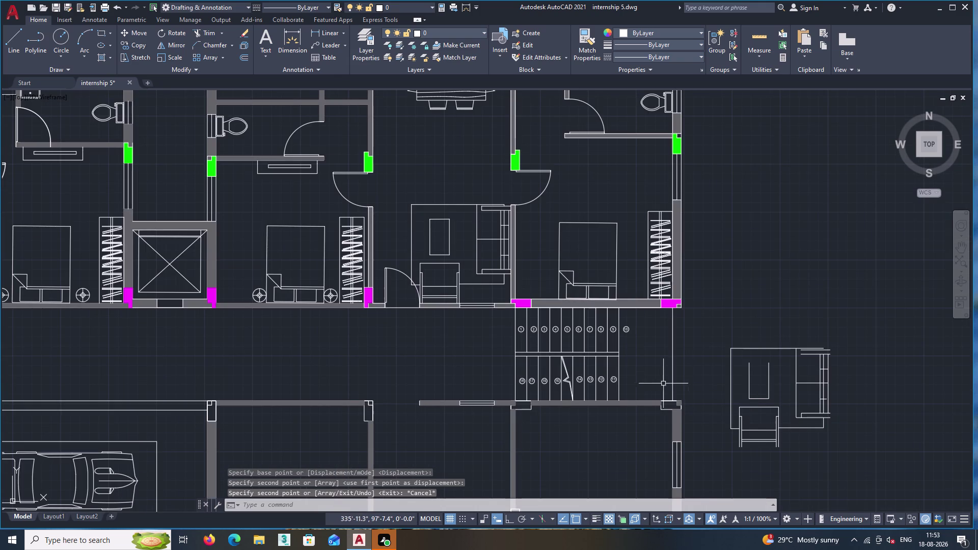
middle_drag(710, 370, 682, 339)
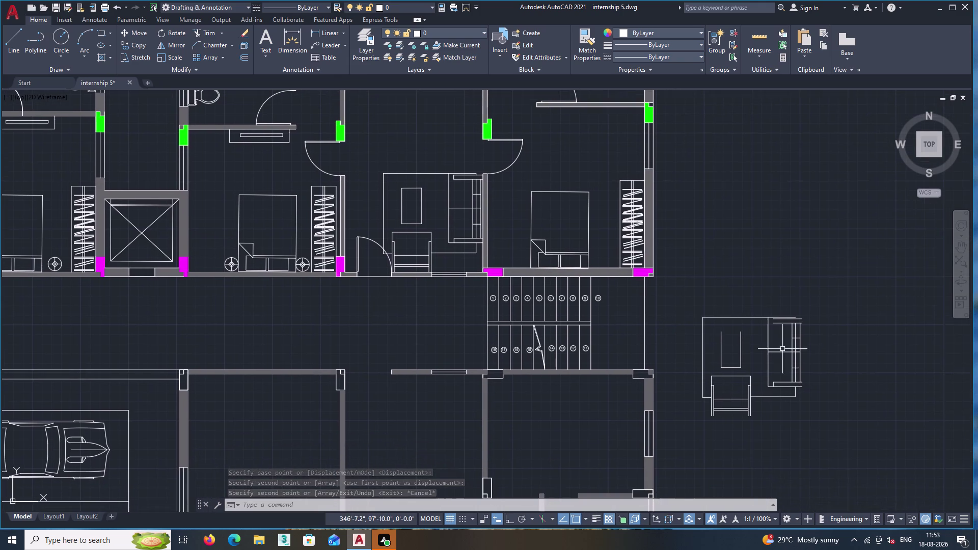
scroll(up, 3)
scroll(down, 3)
scroll(down, 3)
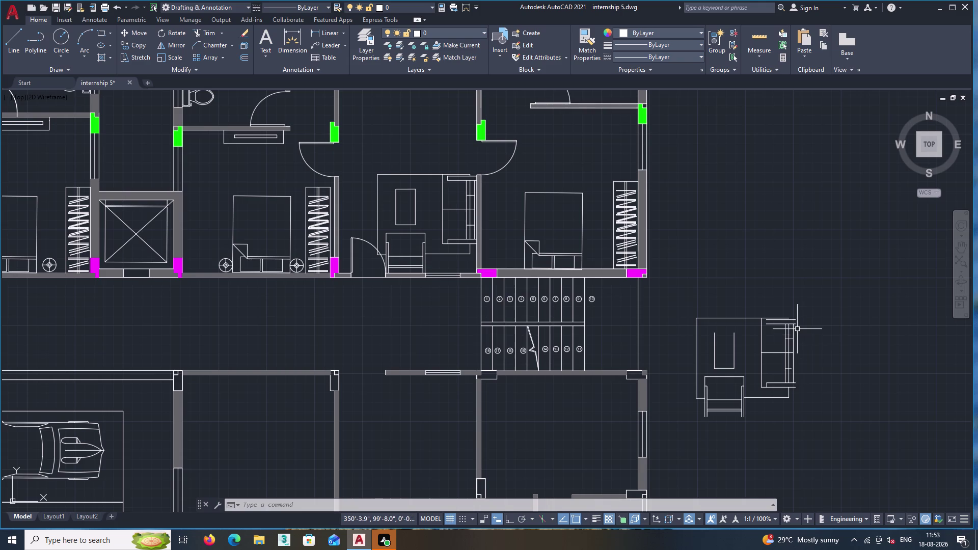
scroll(up, 3)
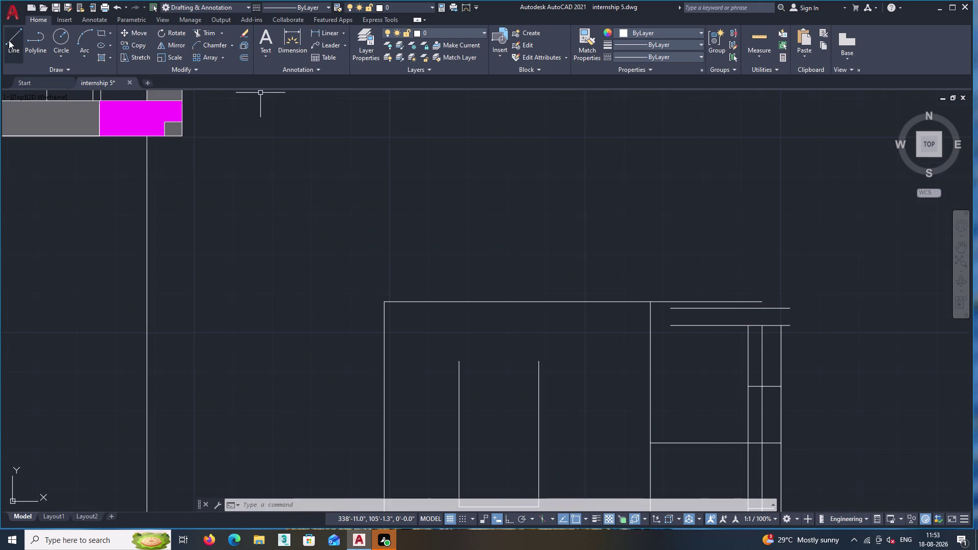
click(8, 40)
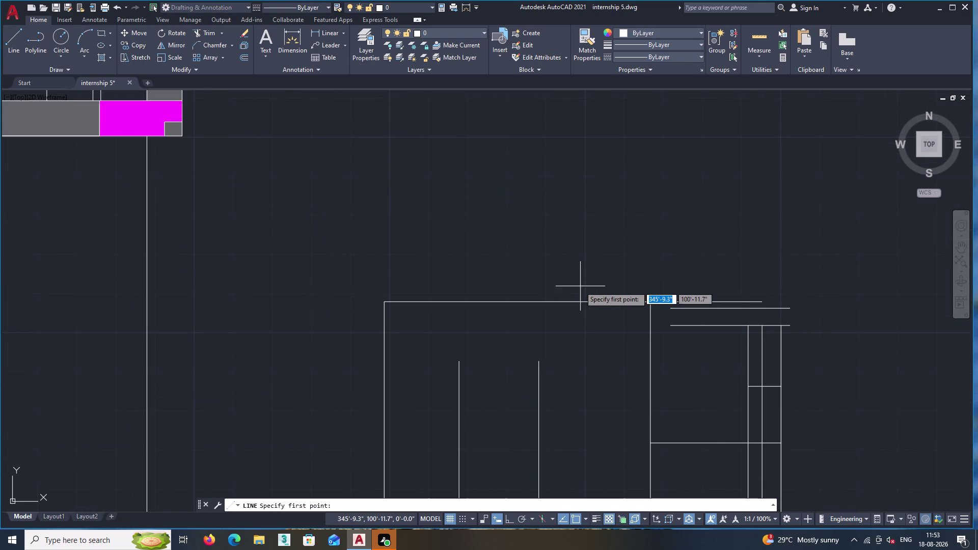
Close the copied sofa back's open end with a vertical line after two false starts.
middle_drag(600, 277, 437, 226)
click(597, 250)
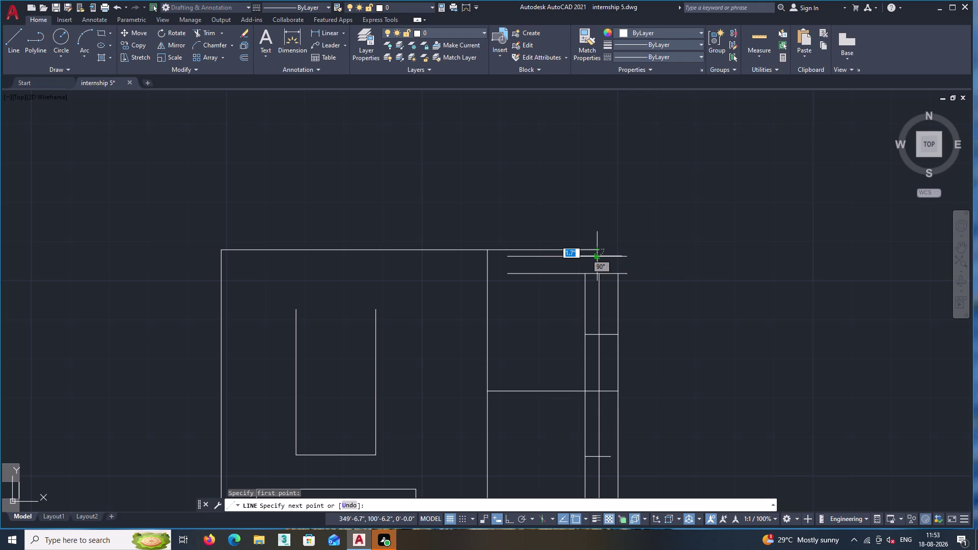
scroll(up, 3)
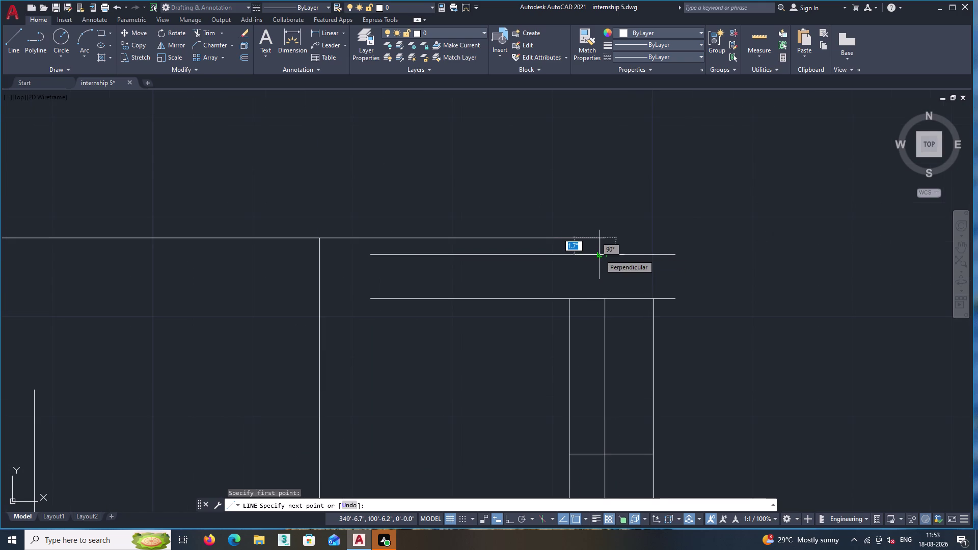
key(Escape)
key(Return)
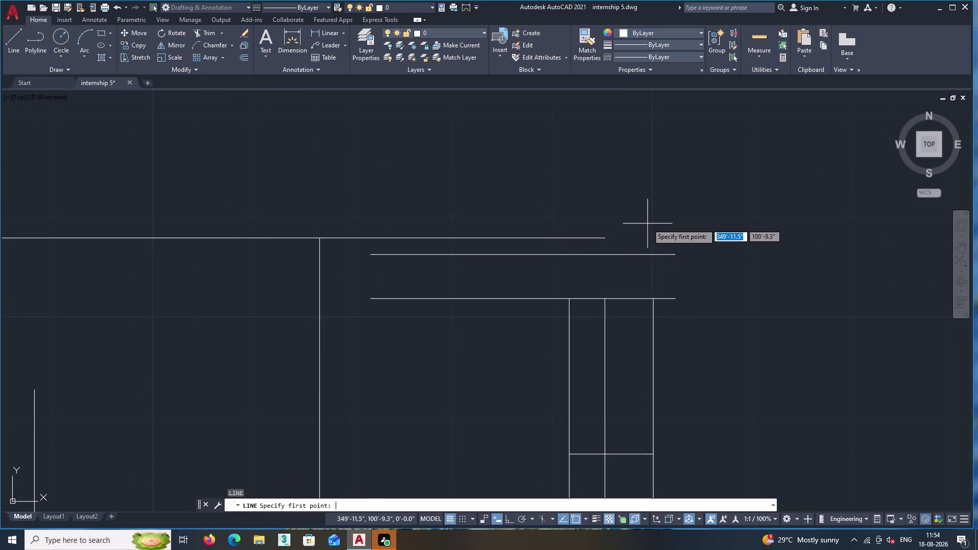
click(604, 240)
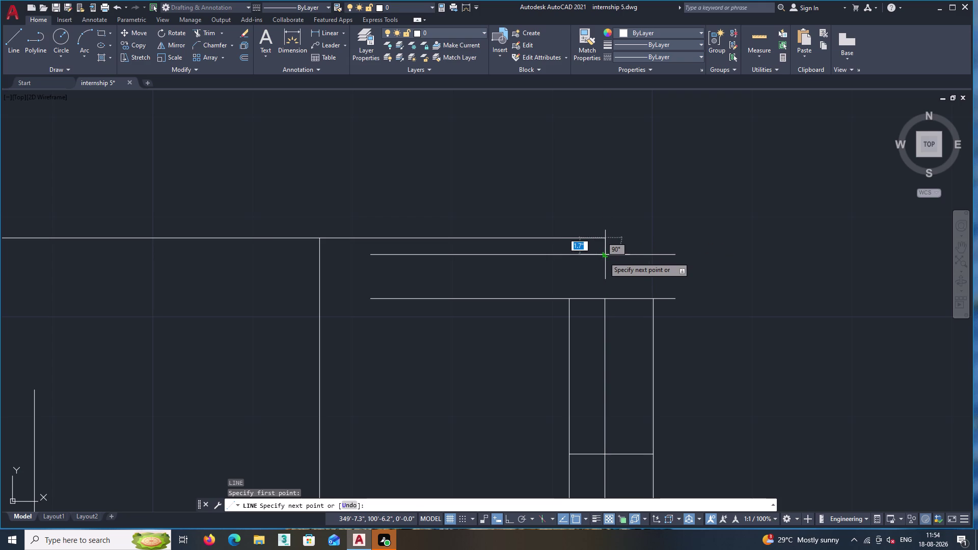
click(604, 257)
key(Return)
key(Return)
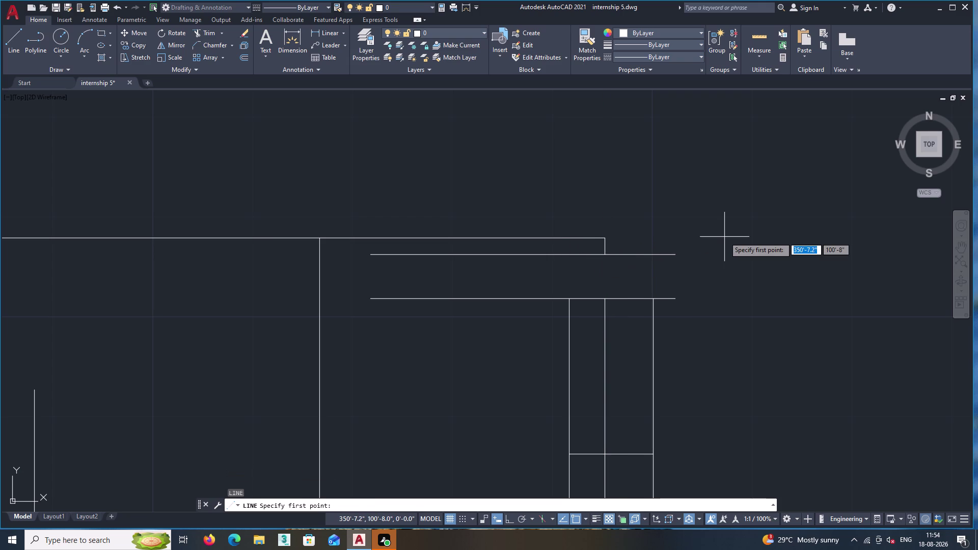
key(Return)
key(Escape)
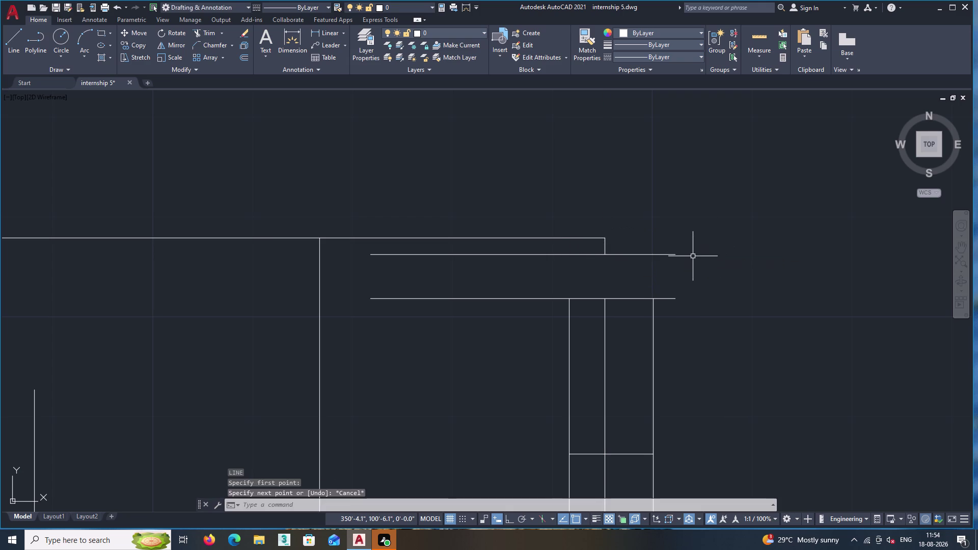
key(Return)
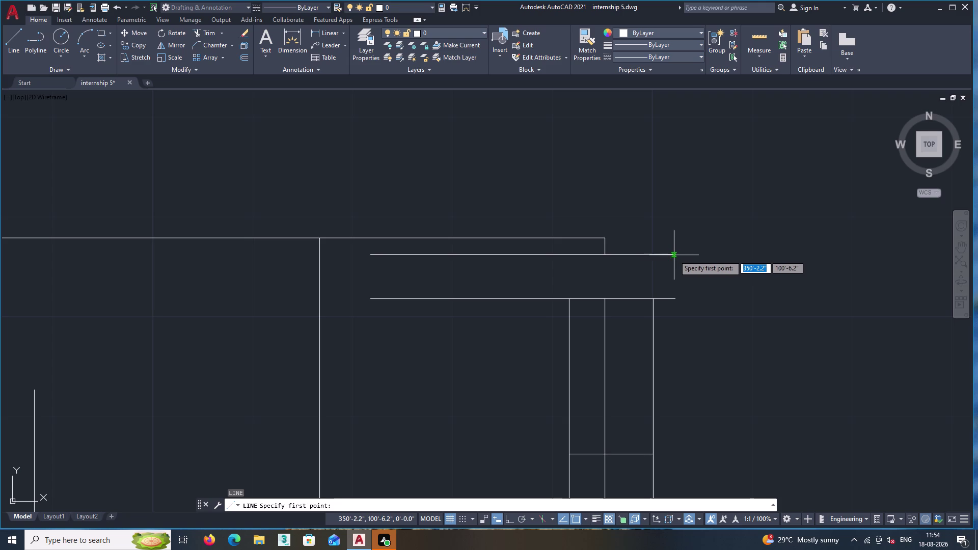
click(676, 253)
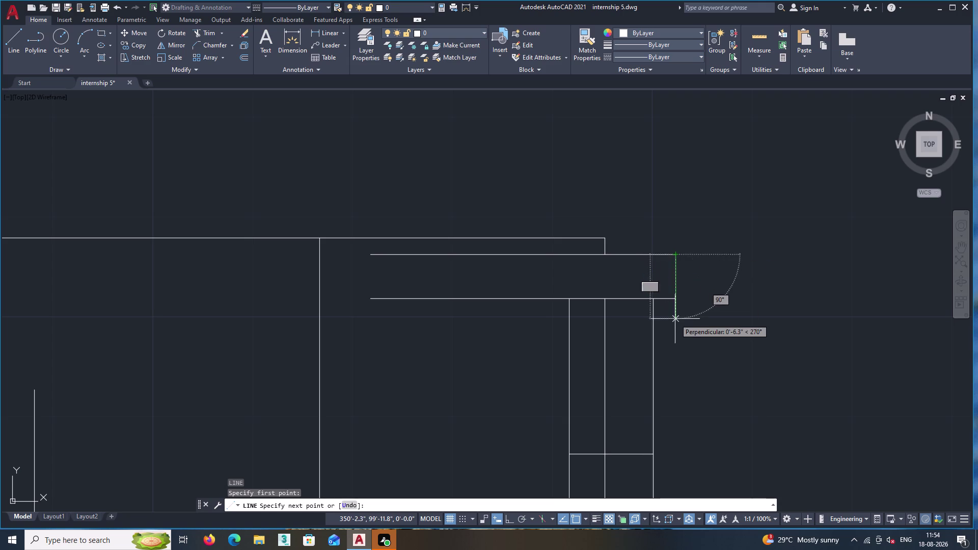
click(676, 300)
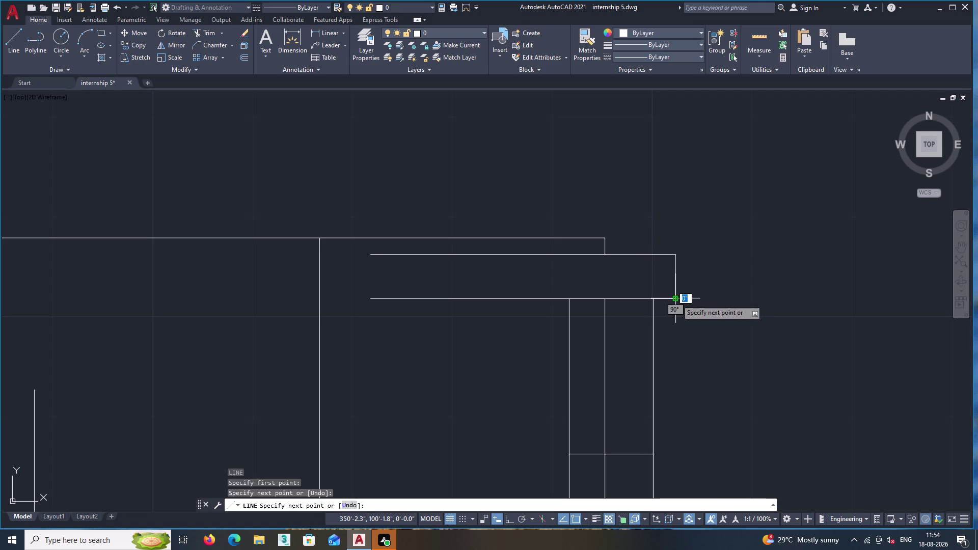
key(Return)
Cap the sofa's upper armrest end with a short line.
scroll(down, 3)
scroll(down, 3)
middle_drag(712, 320, 681, 278)
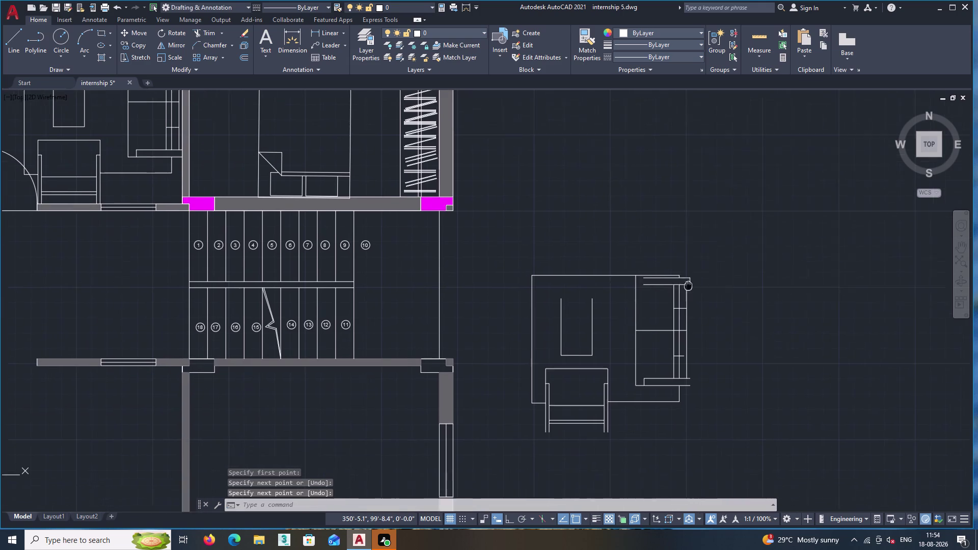
middle_drag(681, 278, 678, 274)
scroll(down, 3)
middle_drag(615, 292, 654, 320)
scroll(up, 3)
key(Return)
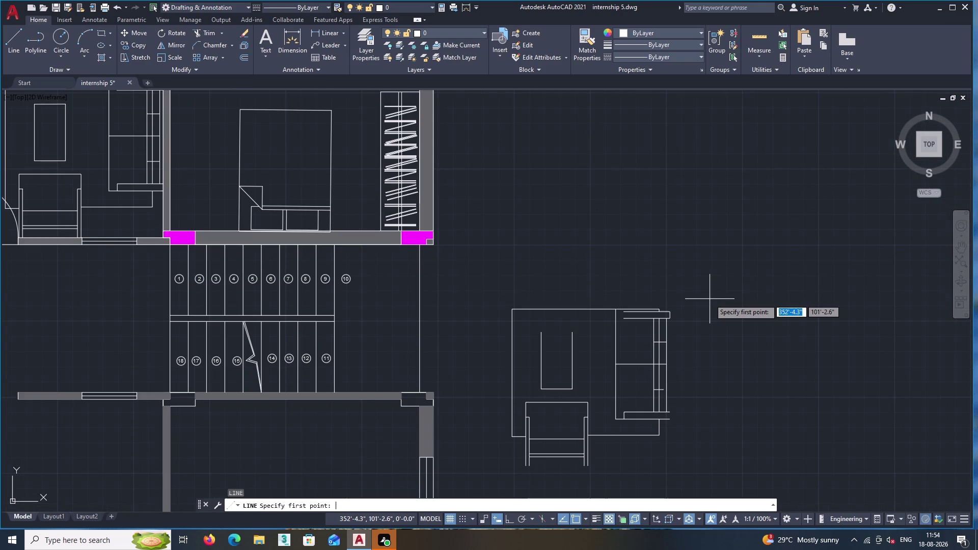
click(622, 313)
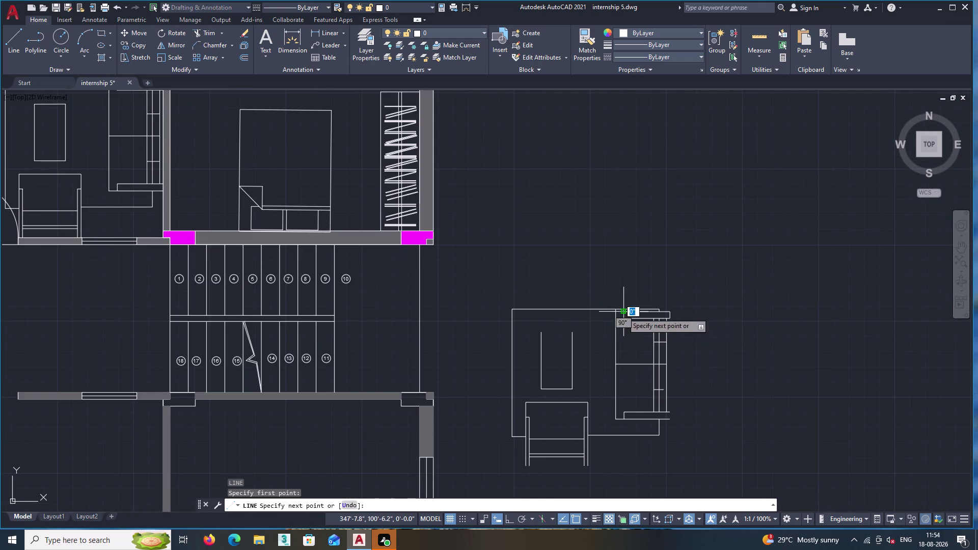
scroll(up, 3)
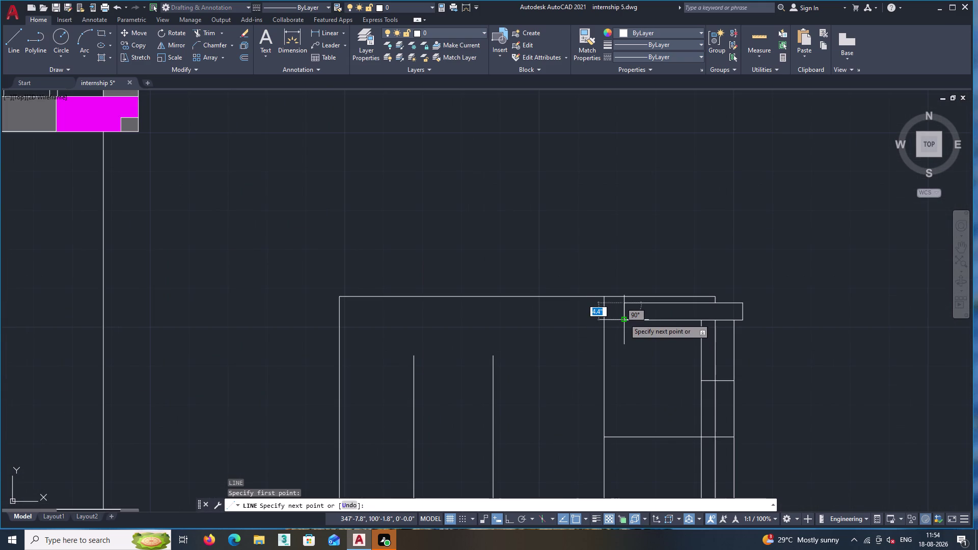
click(624, 318)
key(Return)
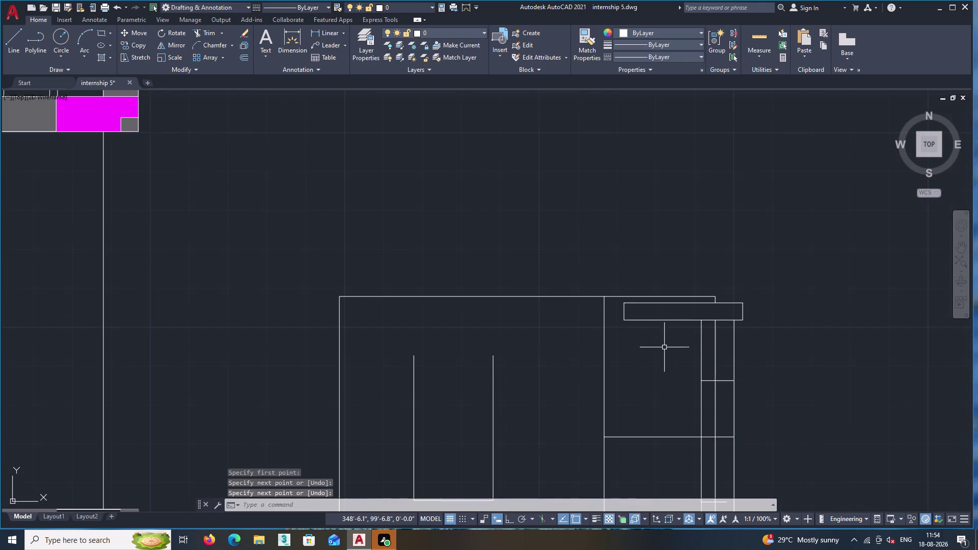
Close the lower armrest end with a short line, after cancelling a stray table-edge line.
scroll(down, 3)
middle_drag(651, 362, 671, 351)
scroll(down, 3)
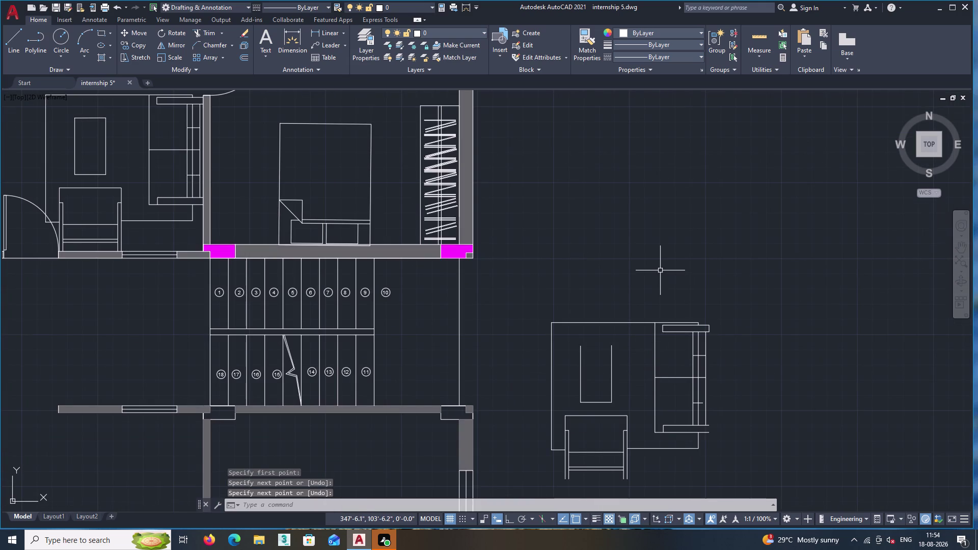
key(Return)
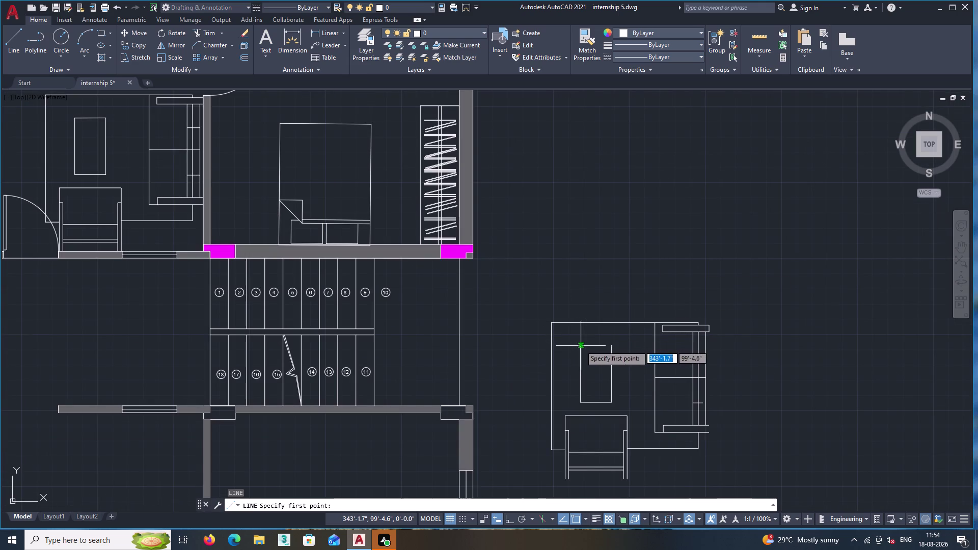
click(580, 345)
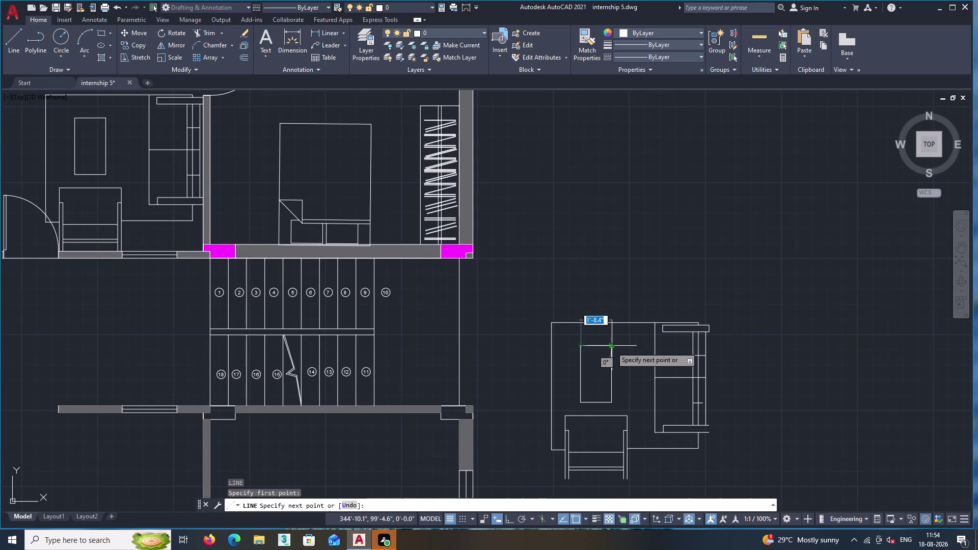
click(611, 346)
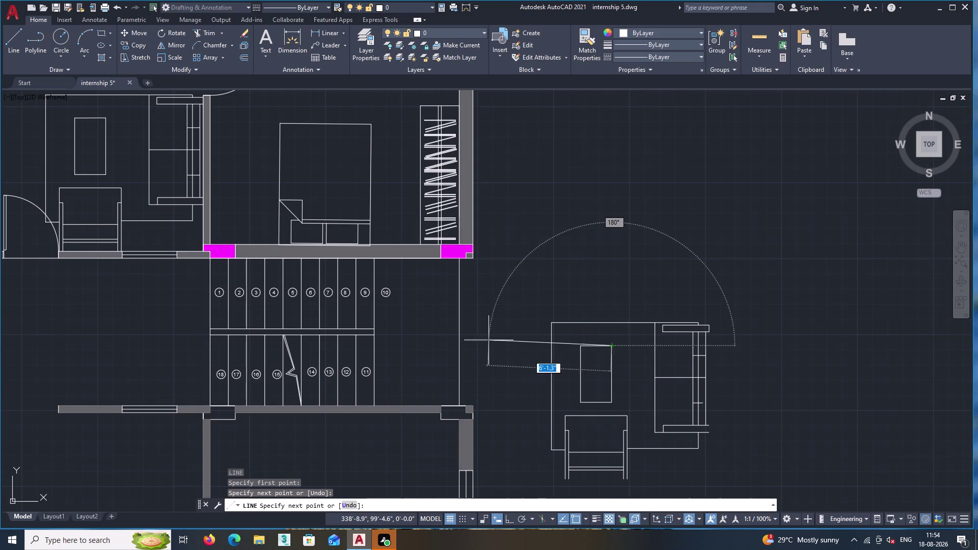
key(Escape)
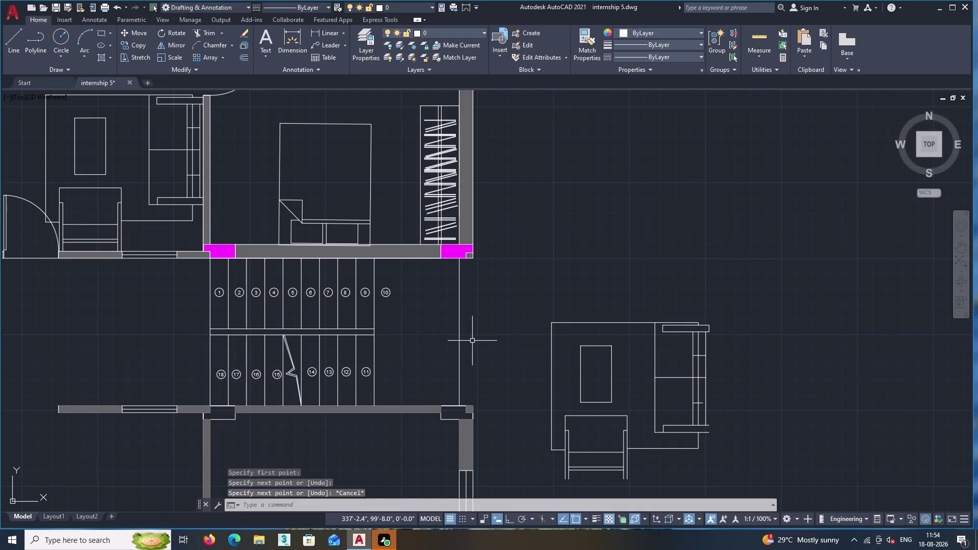
scroll(down, 3)
middle_drag(383, 313, 143, 207)
middle_drag(163, 231, 239, 275)
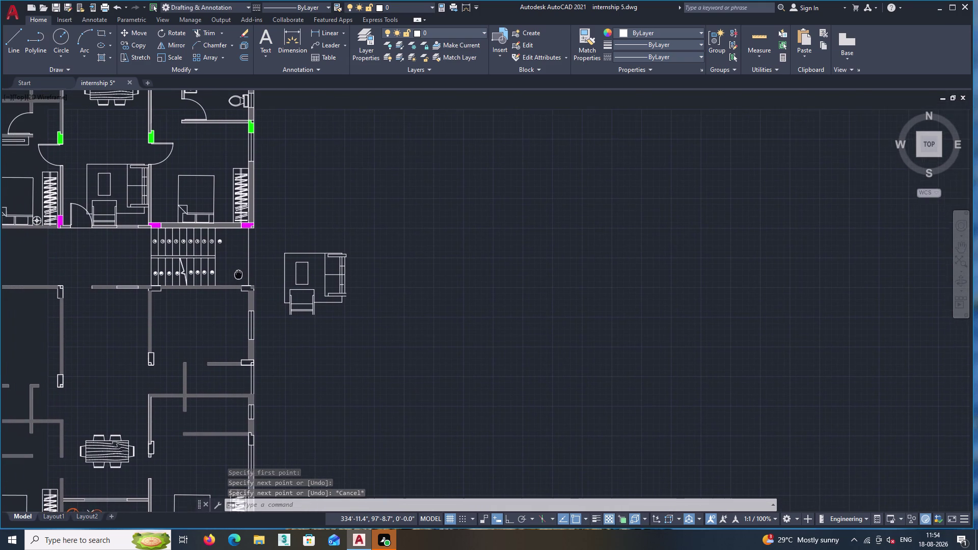
middle_drag(301, 287, 348, 291)
scroll(up, 3)
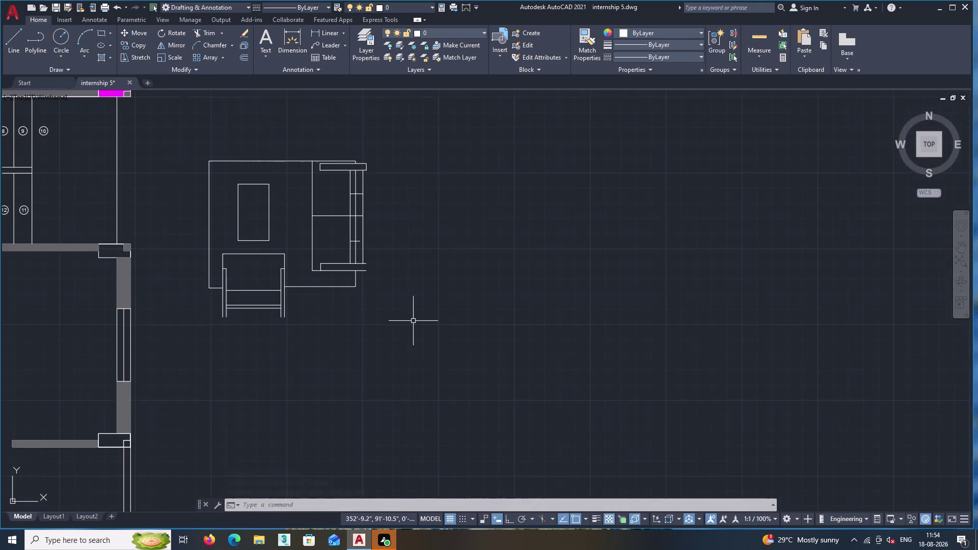
middle_drag(413, 320, 474, 323)
scroll(down, 3)
middle_drag(442, 304, 472, 303)
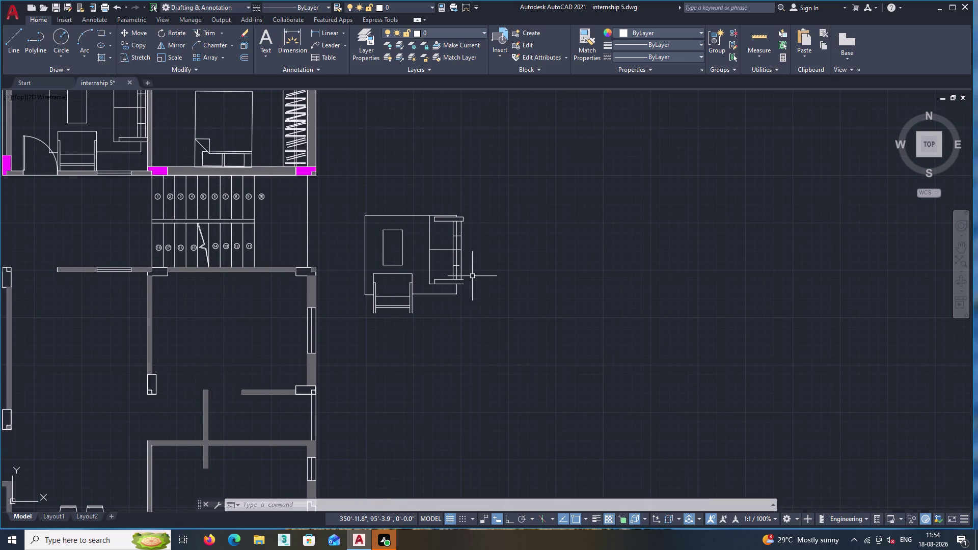
key(Return)
scroll(up, 3)
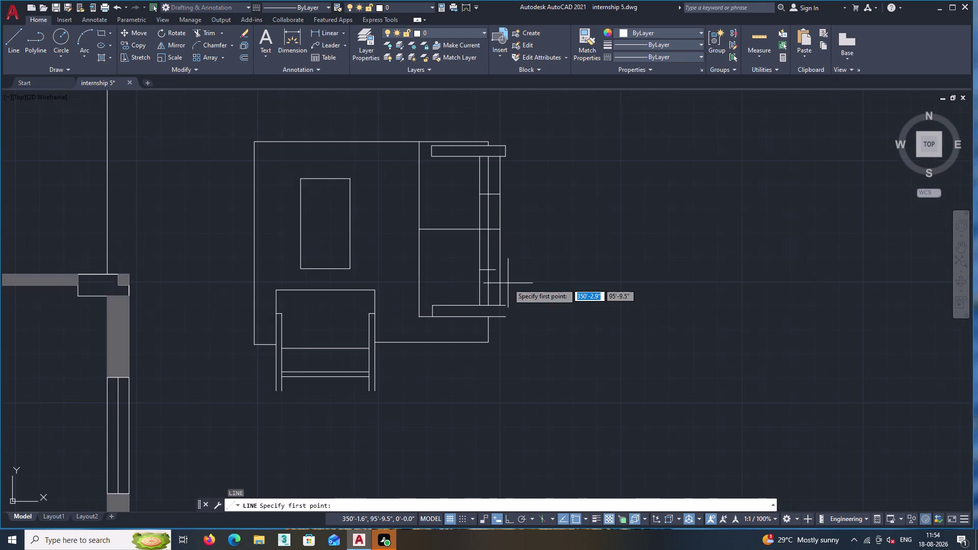
scroll(up, 3)
click(504, 317)
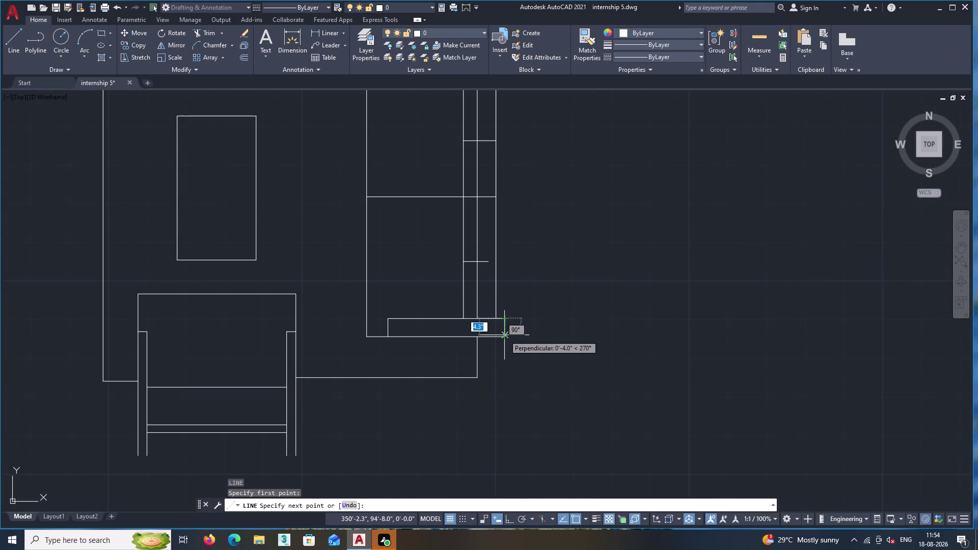
double_click(504, 336)
key(Return)
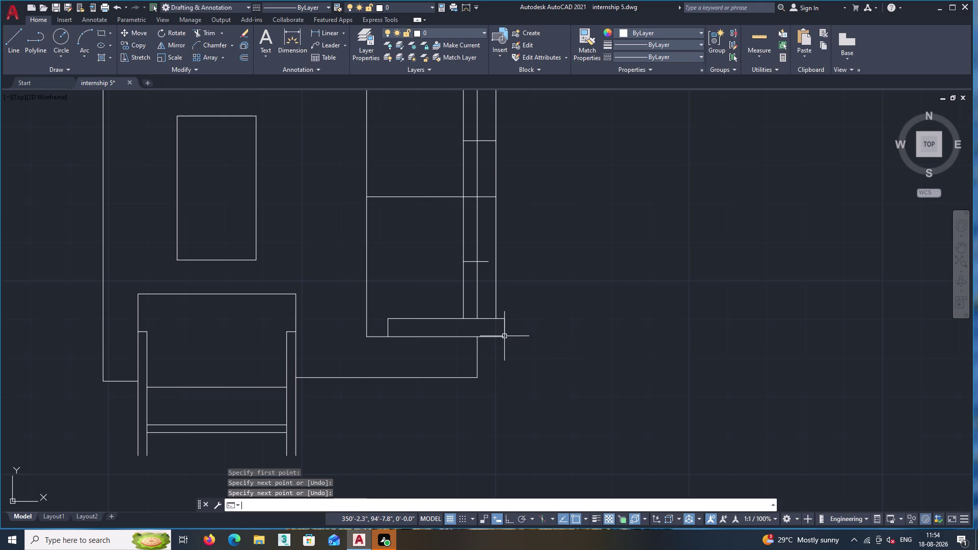
Close the bottom of the chair's left leg with a short line.
key(Return)
drag(490, 330, 667, 245)
key(Escape)
right_click(518, 348)
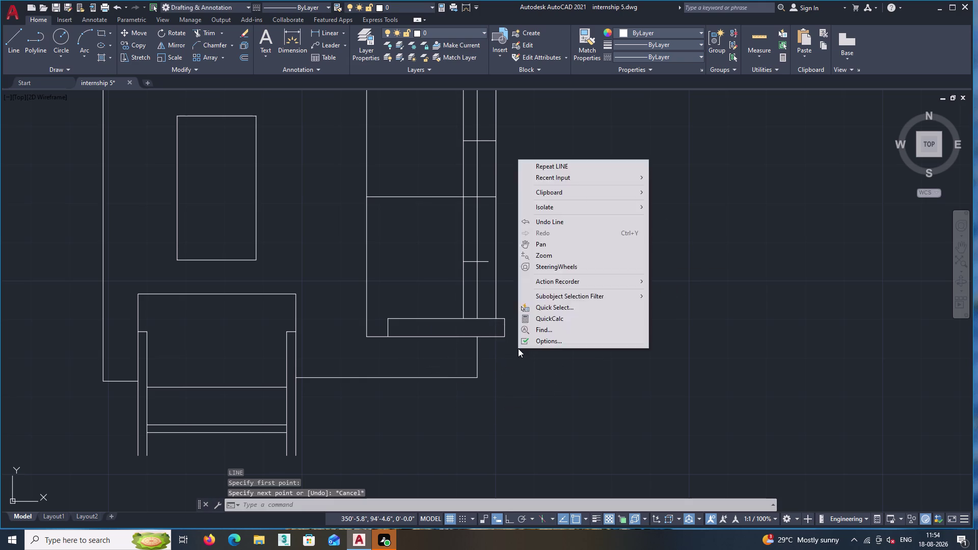
key(Return)
scroll(up, 3)
key(Return)
middle_drag(556, 364, 591, 348)
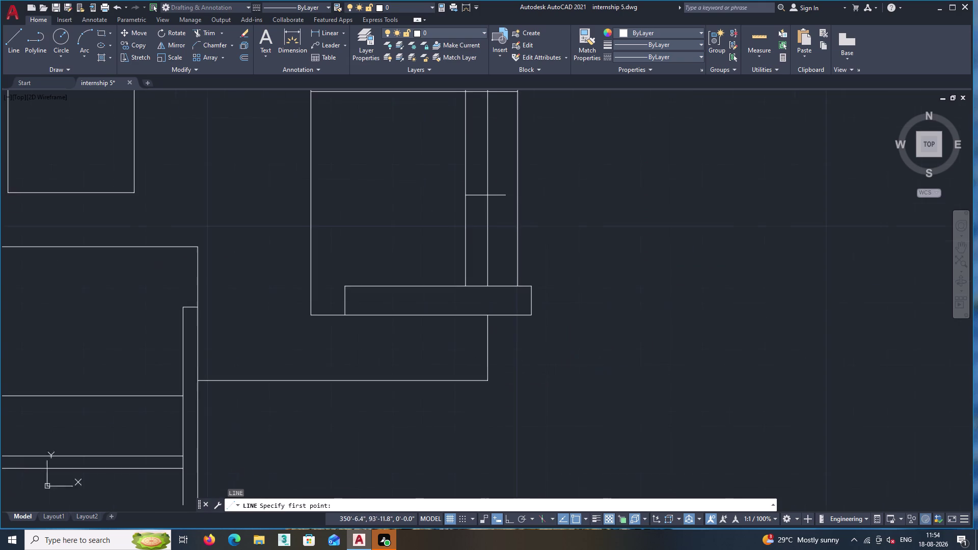
middle_drag(634, 367, 630, 374)
scroll(down, 3)
middle_click(483, 437)
middle_drag(482, 437, 727, 332)
scroll(up, 3)
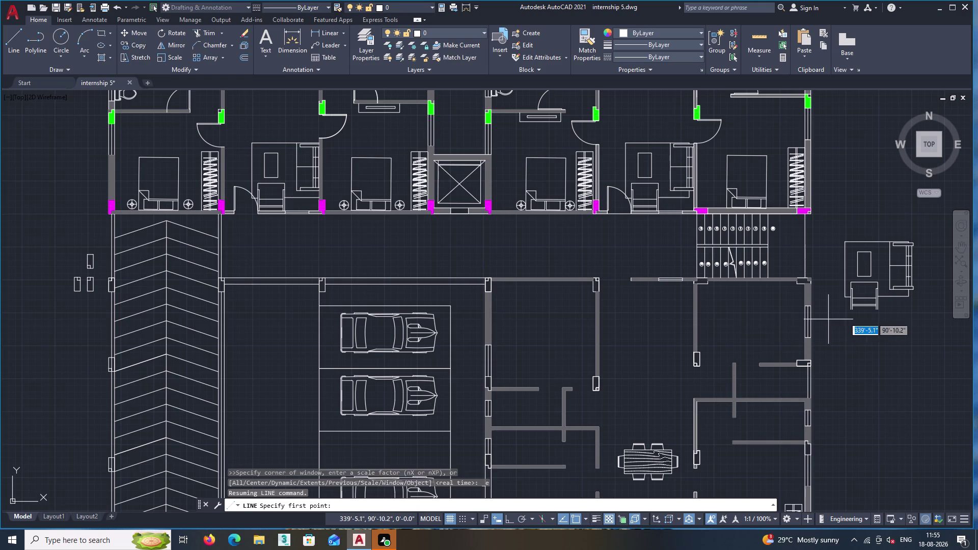
middle_drag(886, 315, 654, 336)
scroll(up, 3)
middle_drag(650, 319, 326, 365)
scroll(up, 3)
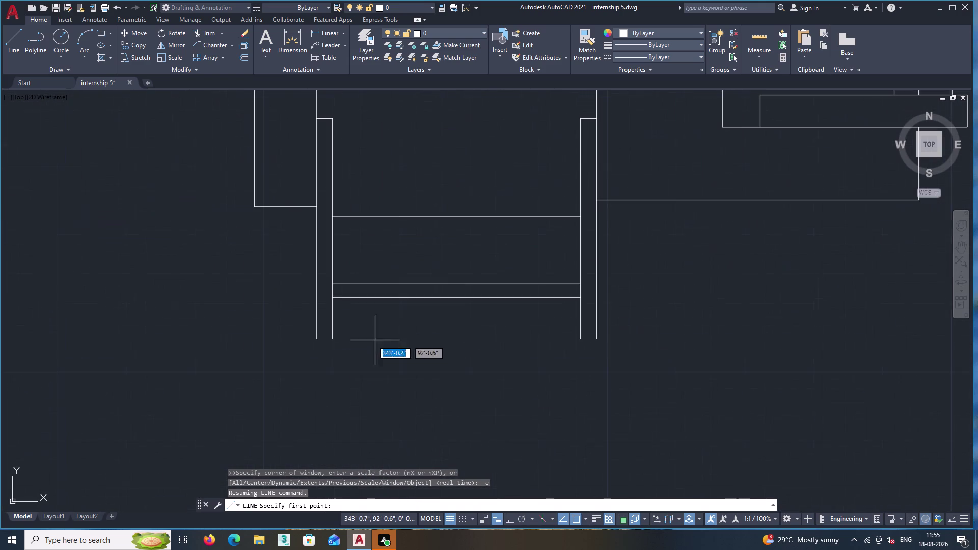
click(315, 339)
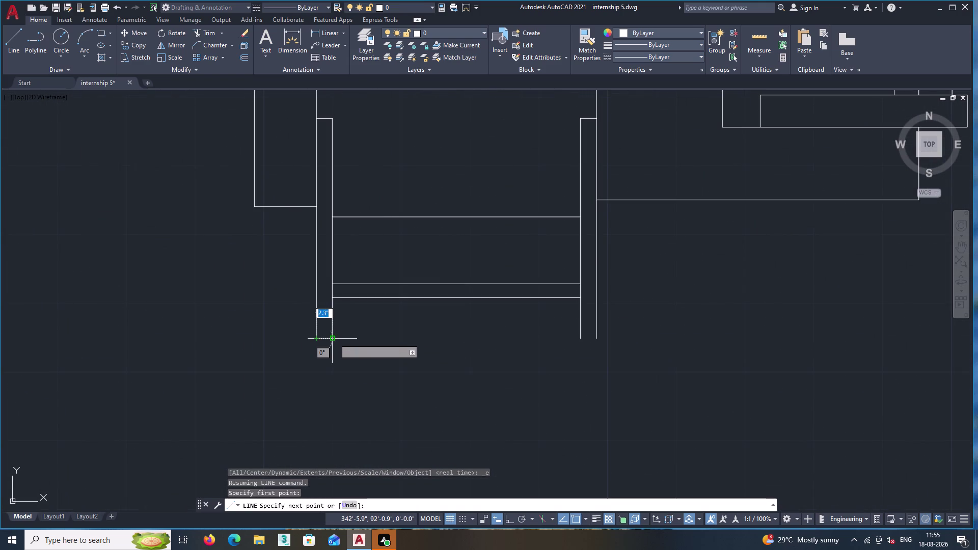
click(334, 339)
key(Return)
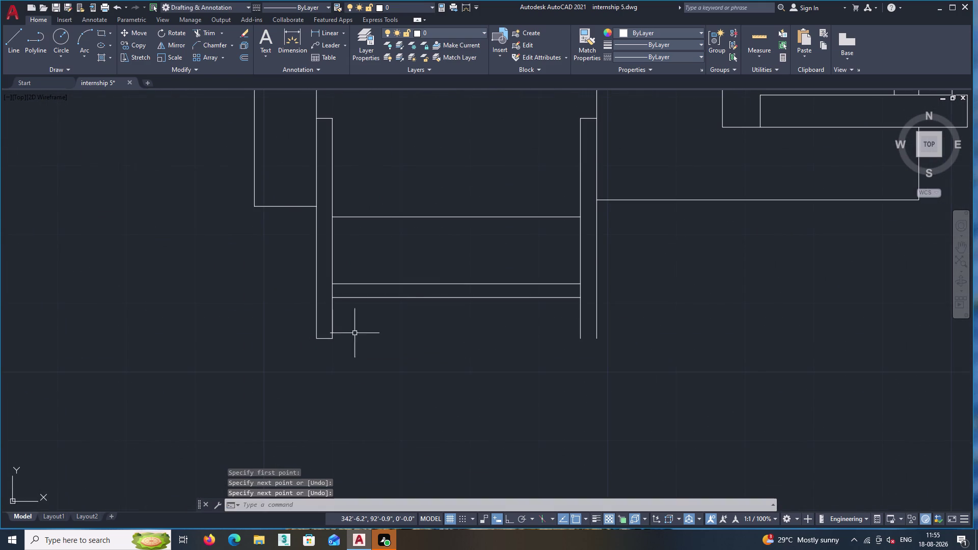
Close the bottom of the chair's right leg with a short line.
key(Return)
scroll(up, 3)
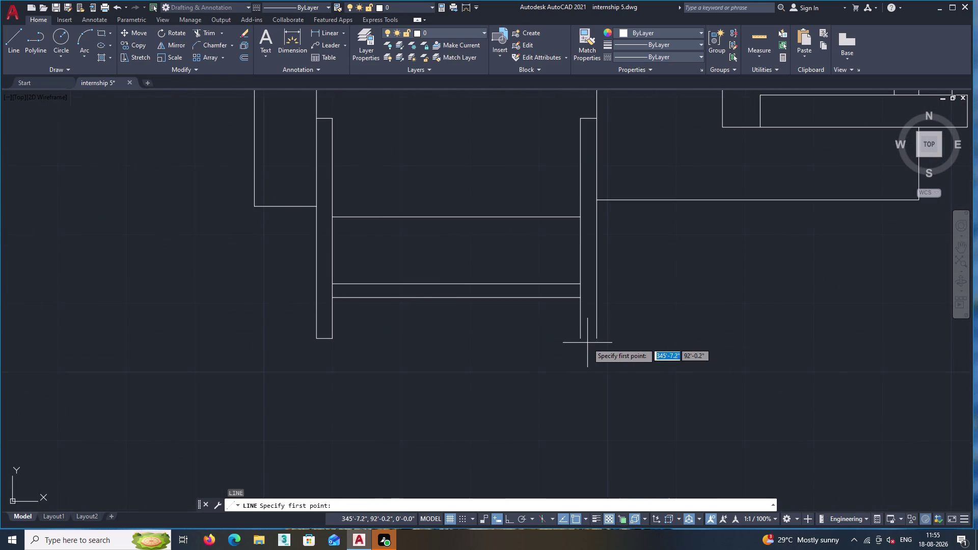
scroll(up, 3)
double_click(569, 336)
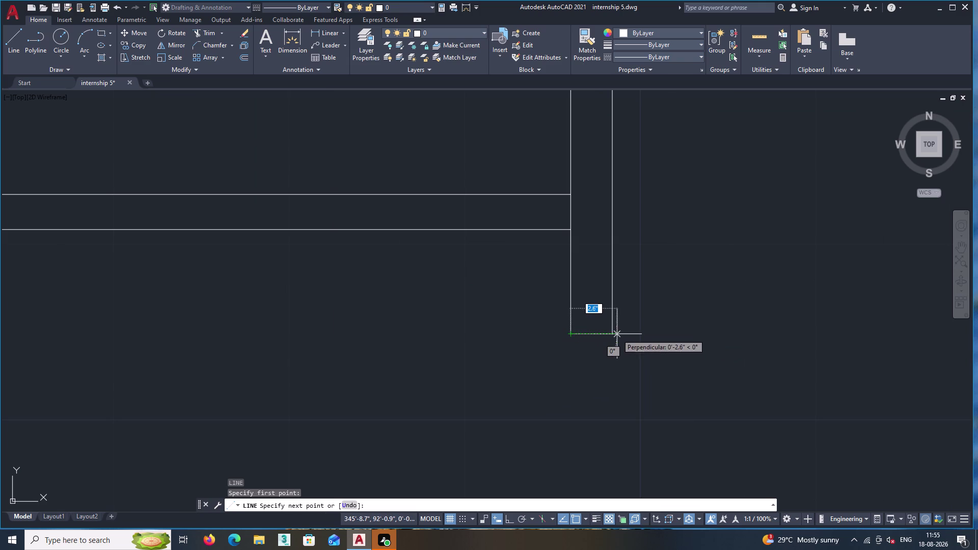
click(611, 334)
key(Return)
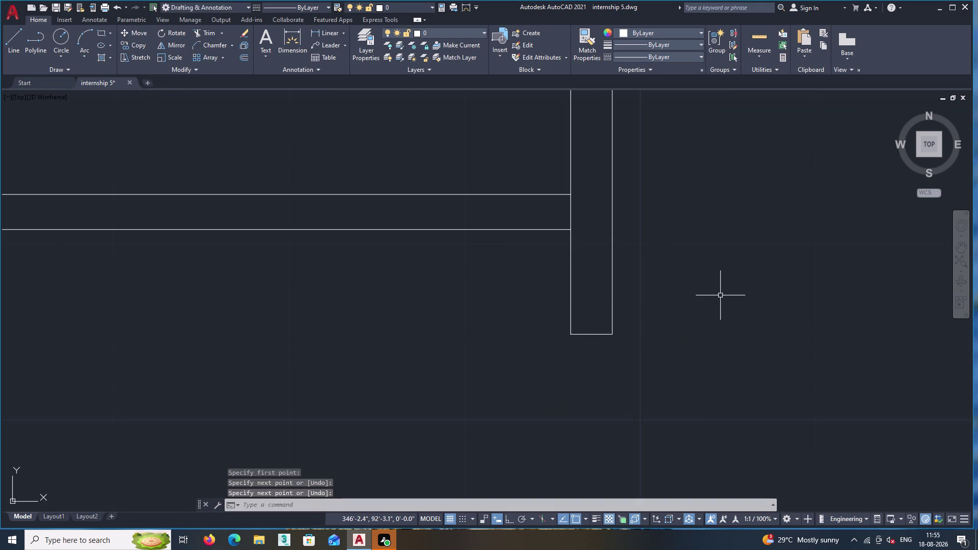
scroll(down, 3)
middle_click(722, 294)
middle_drag(722, 294, 630, 354)
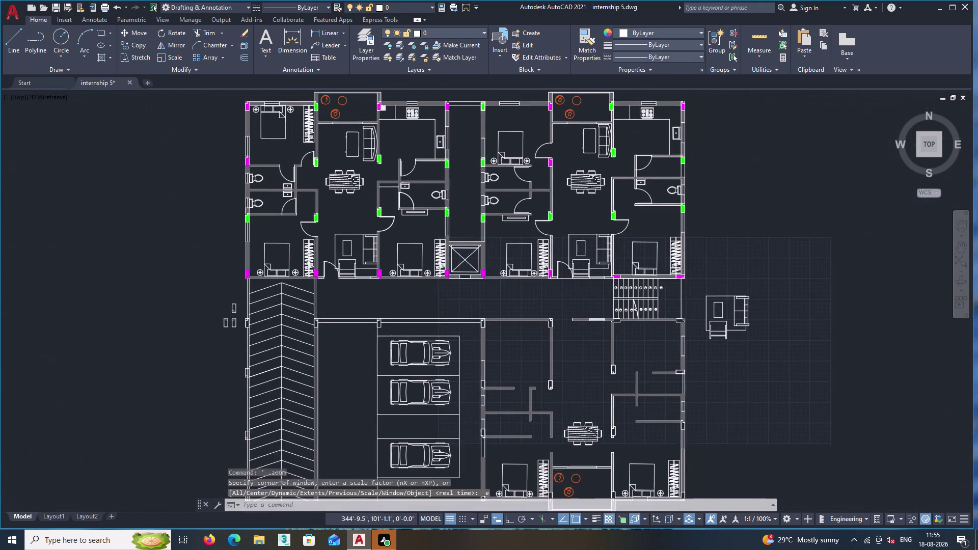
scroll(up, 3)
Join the 39 lines of the copied armchair, table and sofa set using J.
key(j)
key(Return)
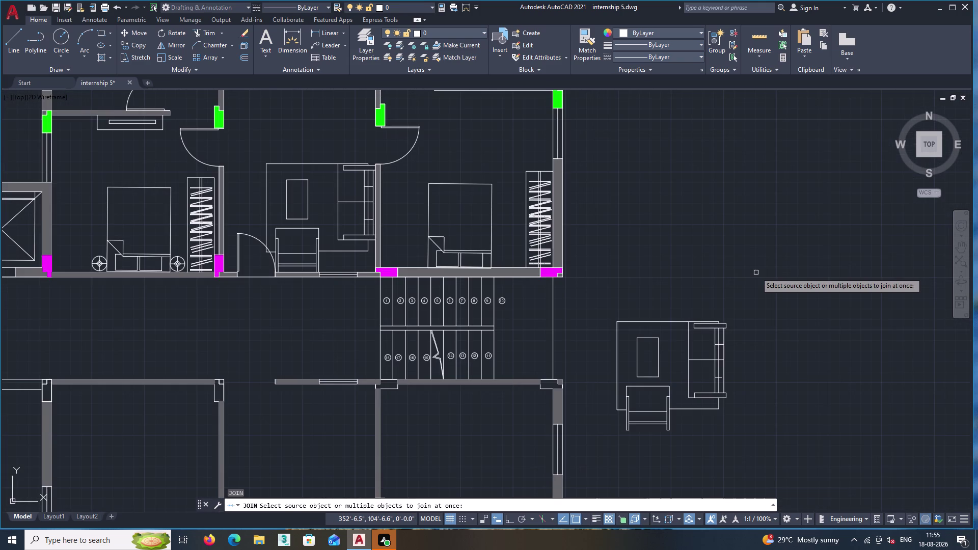
double_click(779, 463)
click(594, 287)
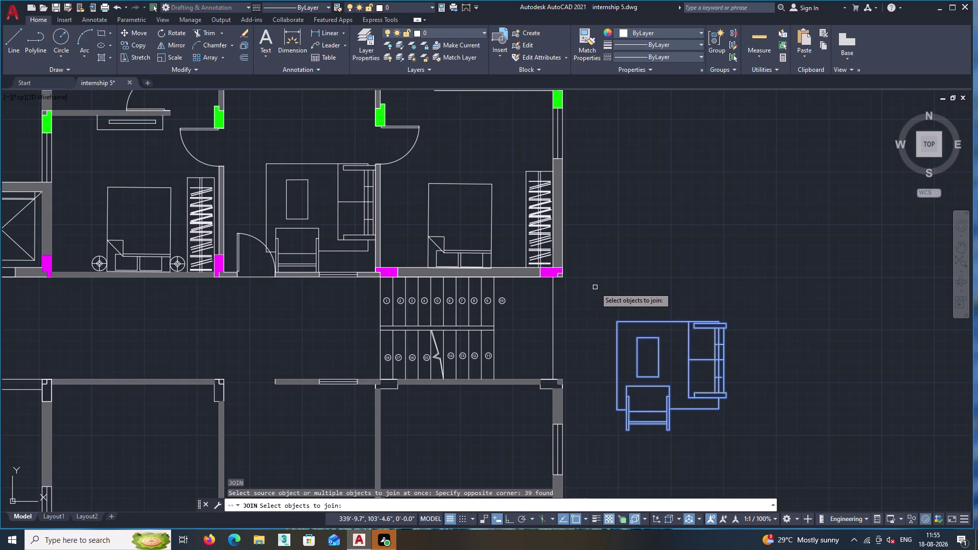
key(Return)
middle_drag(837, 254, 737, 236)
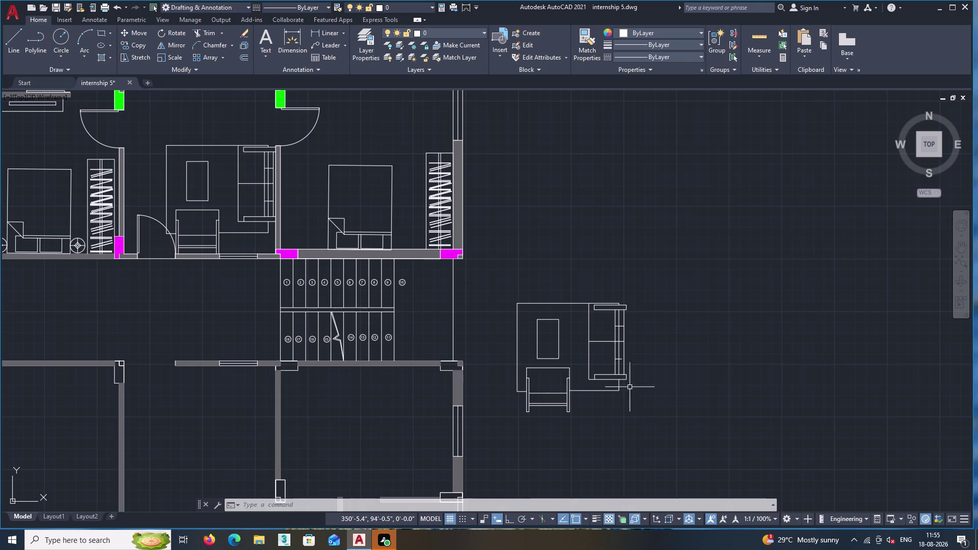
scroll(up, 3)
scroll(up, 3)
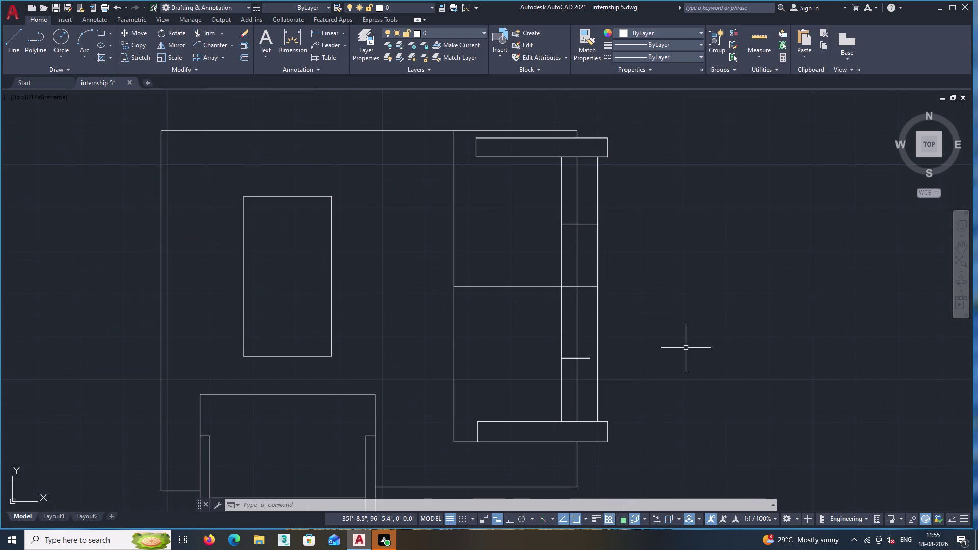
Start a line, zoom in, then cancel the line command.
key(l)
key(Return)
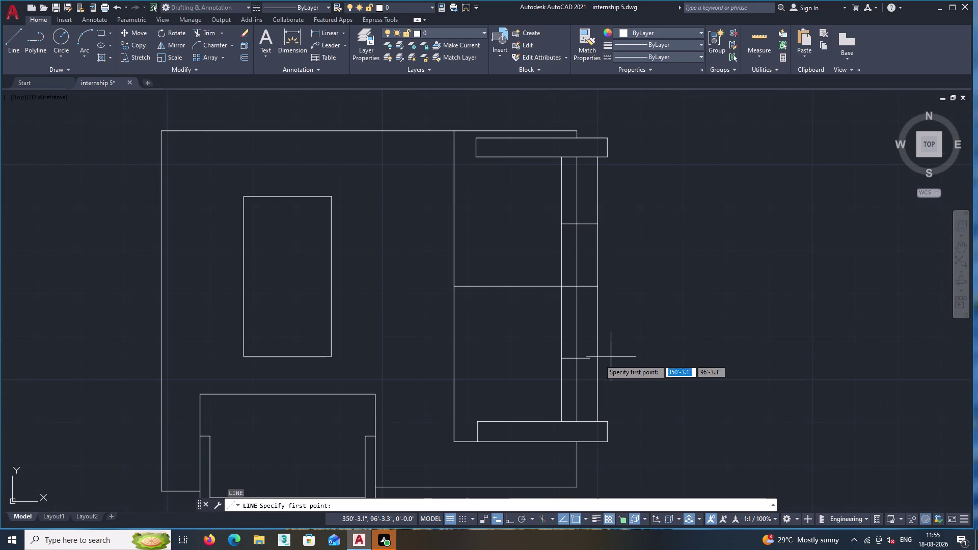
scroll(up, 3)
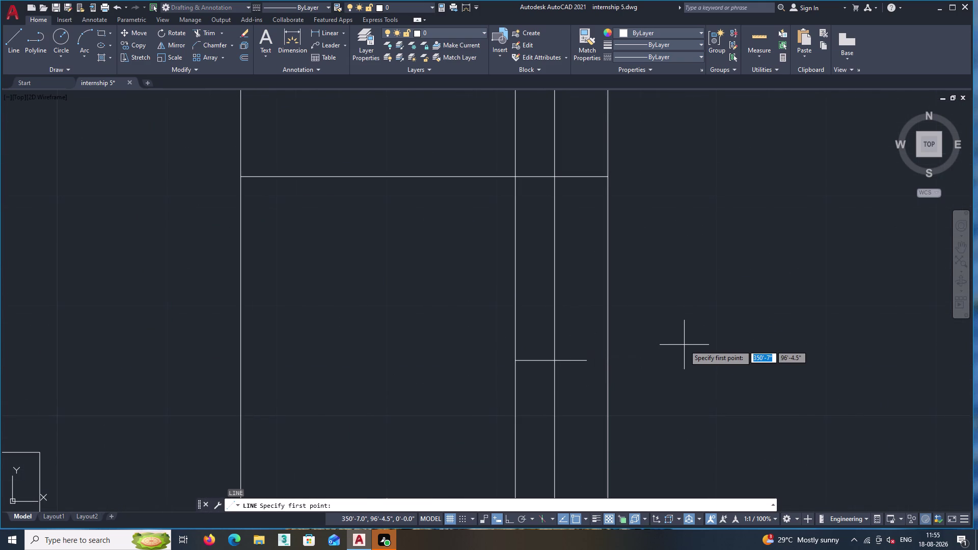
key(Escape)
Extend the copied sofa's short inner line to its outer edge, then pan to the full plan.
text(ex)
key(Return)
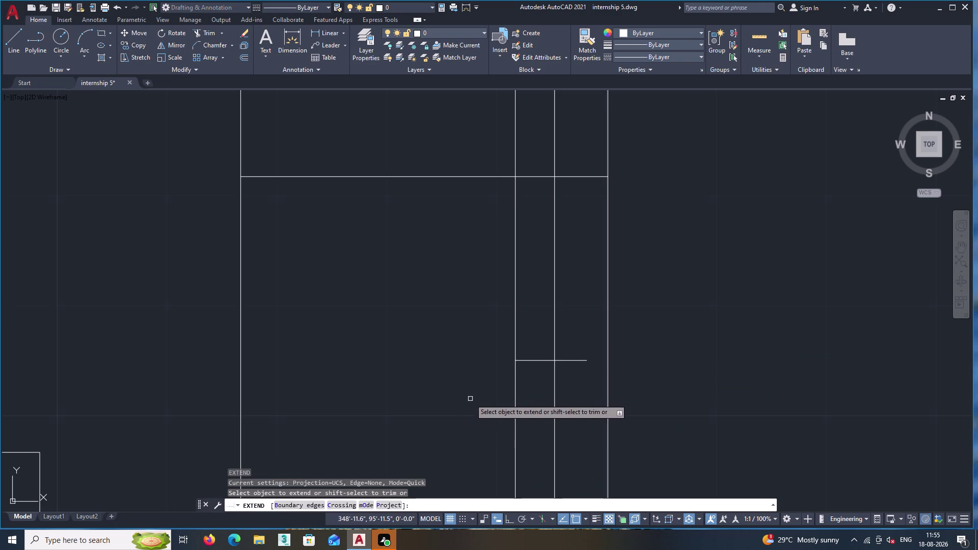
click(577, 361)
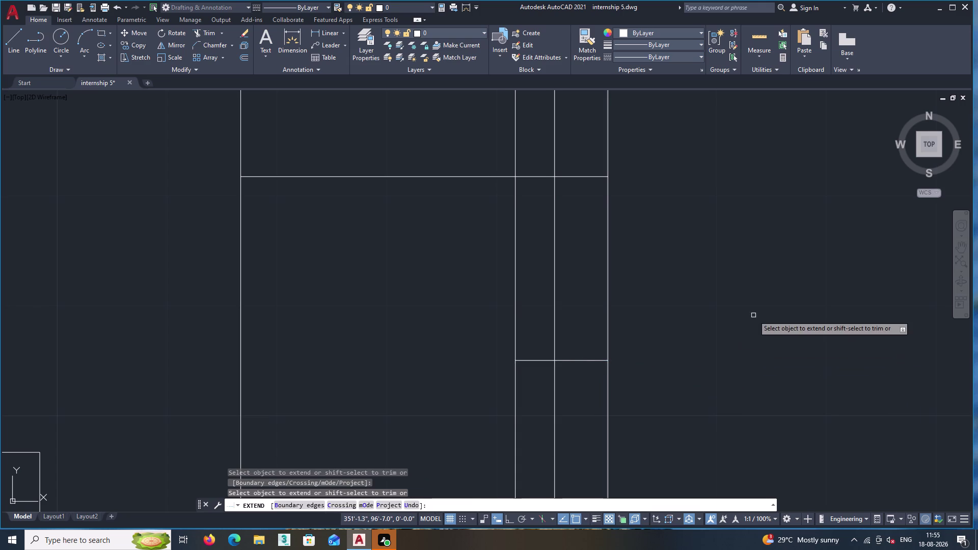
scroll(down, 3)
middle_click(752, 305)
middle_drag(751, 305, 679, 350)
key(Return)
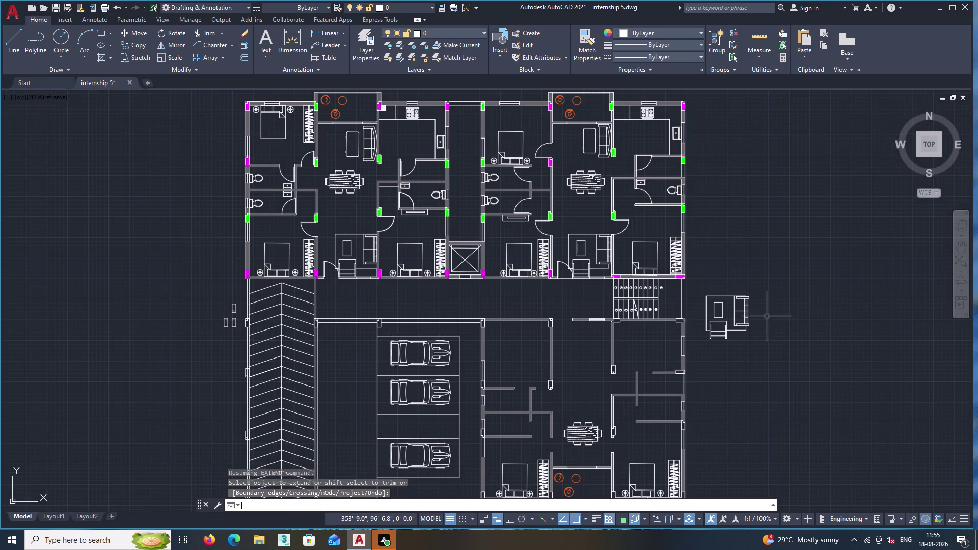
middle_drag(743, 251, 597, 284)
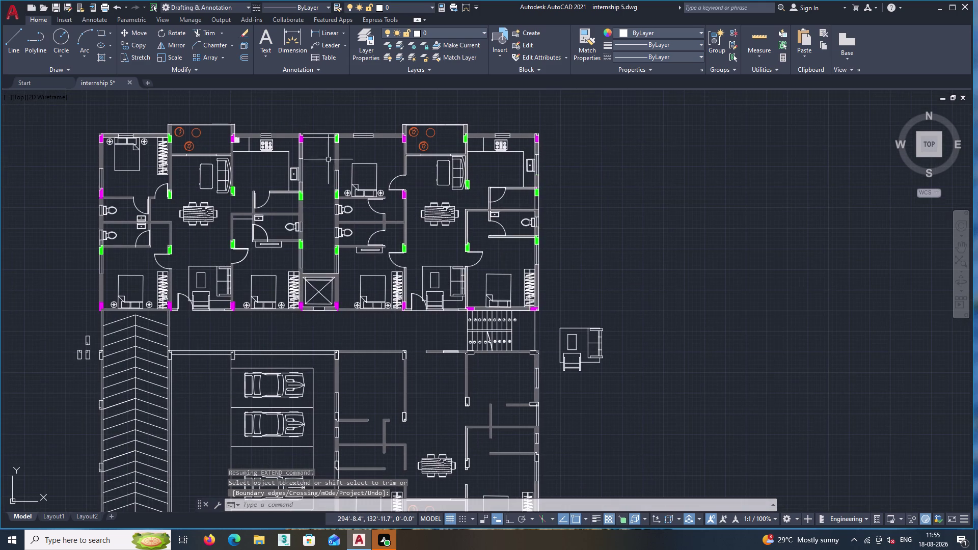
Save internship 5.dwg twice from the Application menu.
click(10, 7)
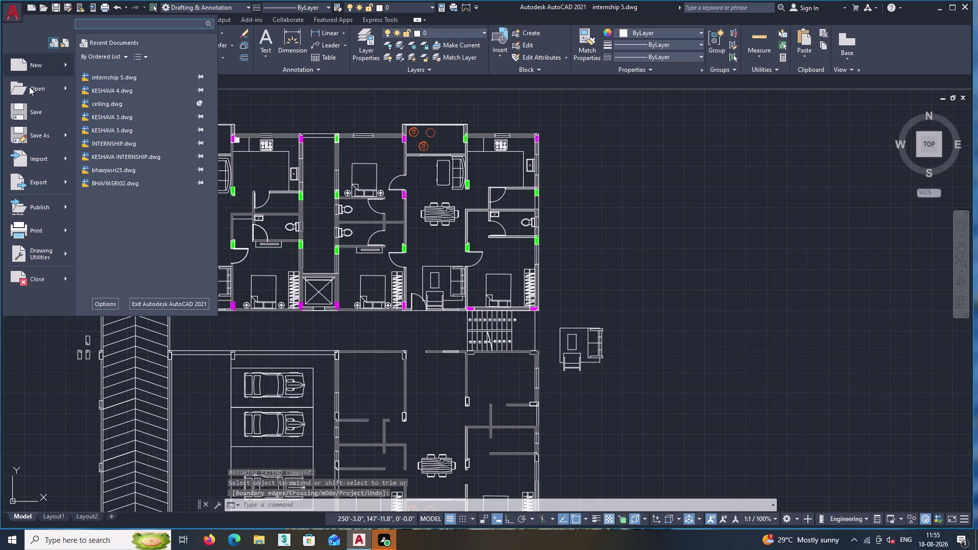
click(32, 113)
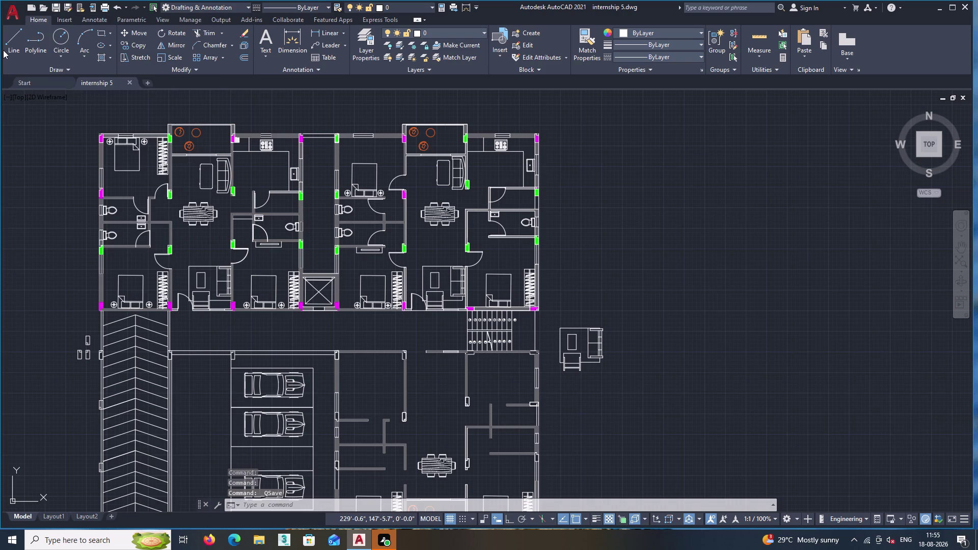
click(9, 17)
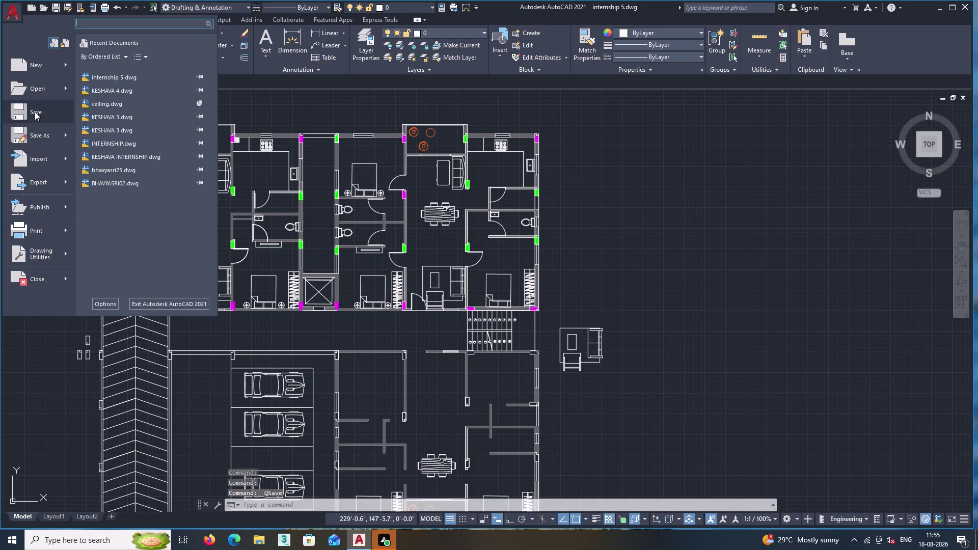
click(34, 111)
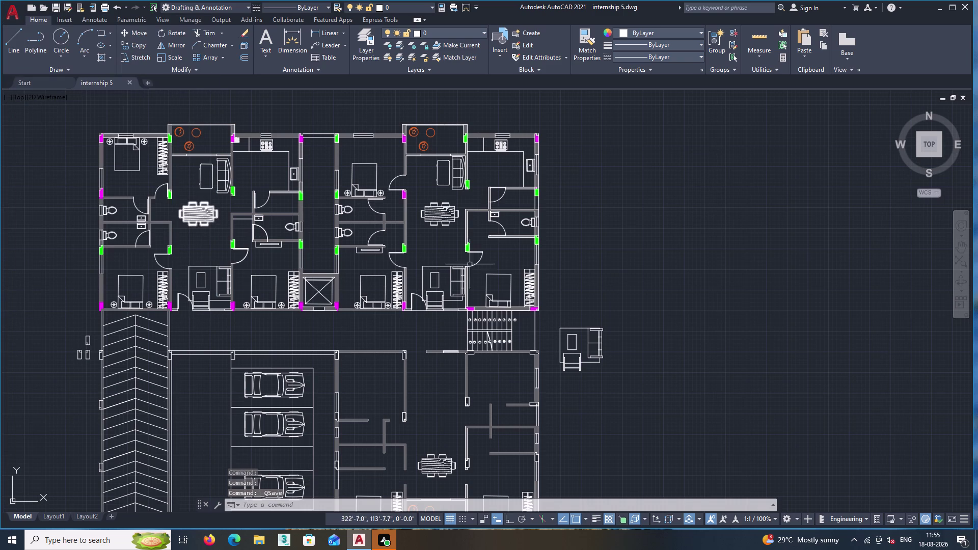
middle_drag(619, 269, 539, 242)
Dismiss the Save As window and the close prompt, then save the drawing again.
click(14, 12)
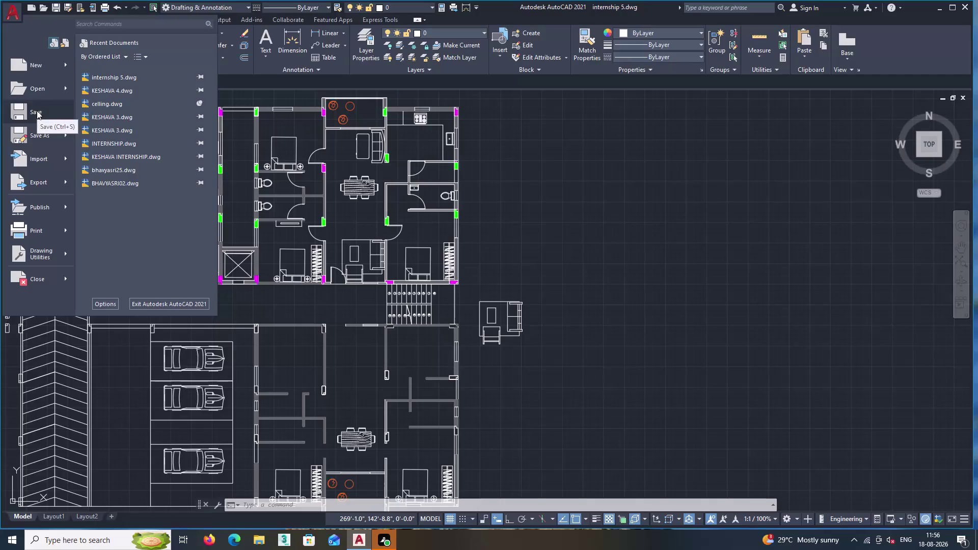
click(41, 131)
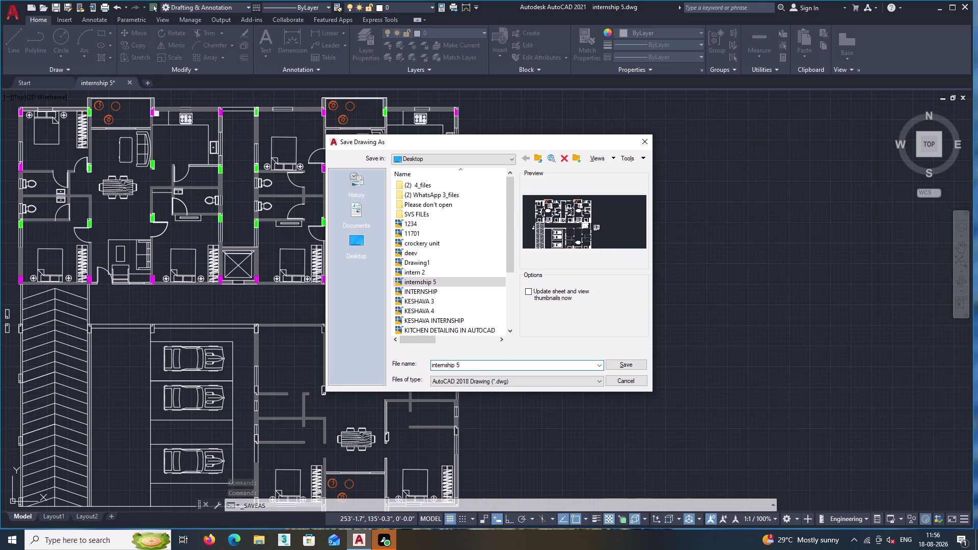
double_click(648, 142)
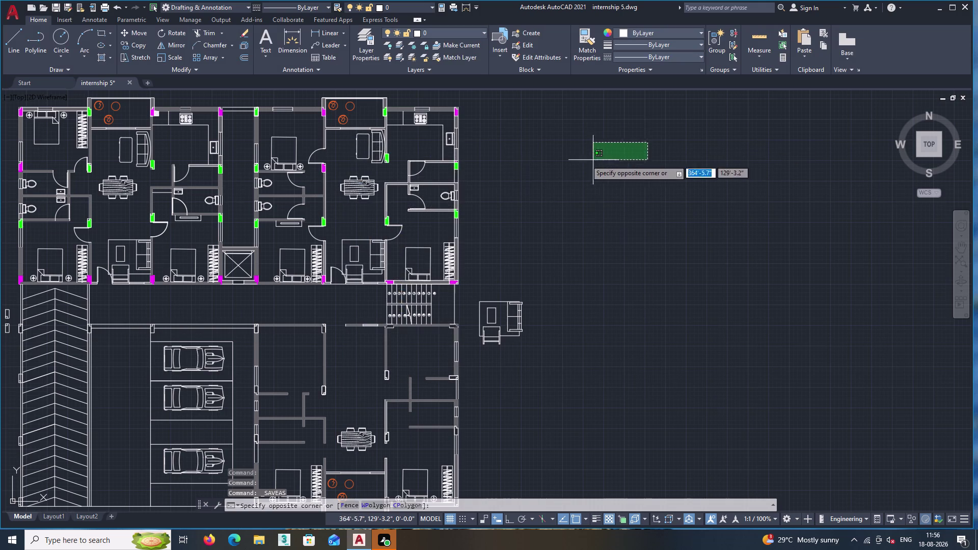
double_click(4, 6)
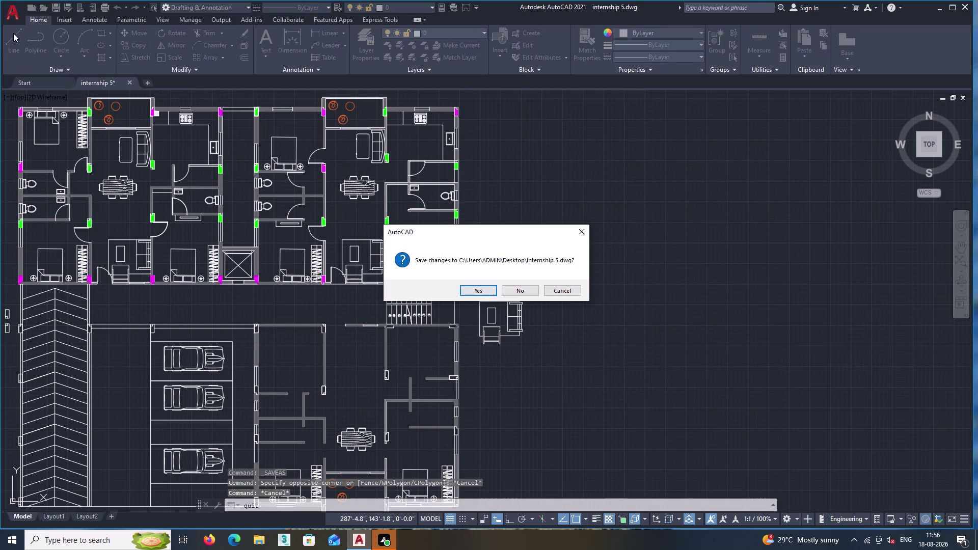
click(583, 232)
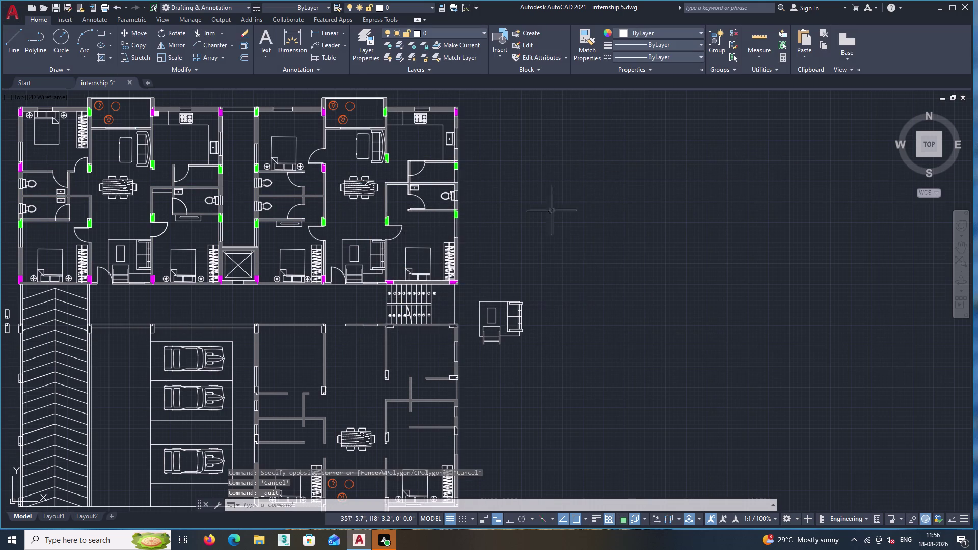
double_click(19, 16)
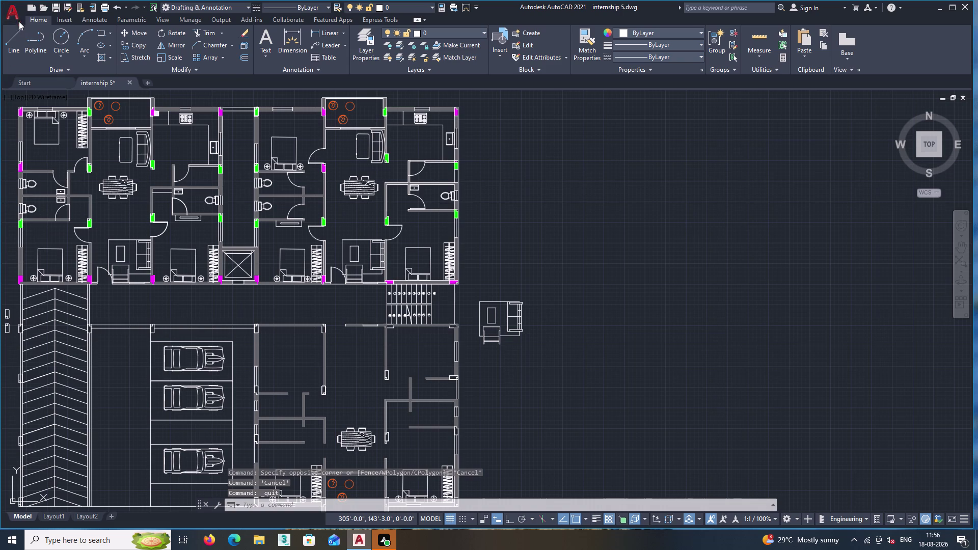
click(16, 14)
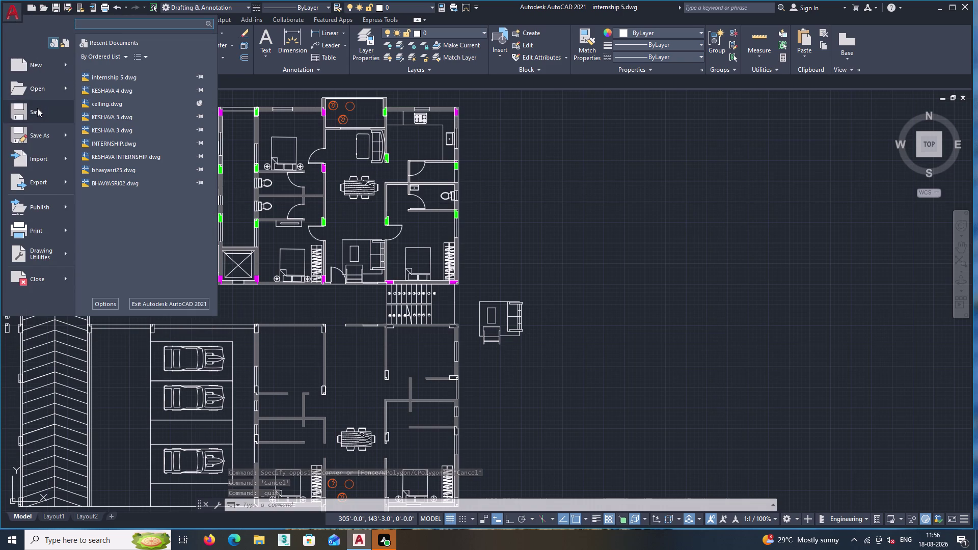
double_click(37, 108)
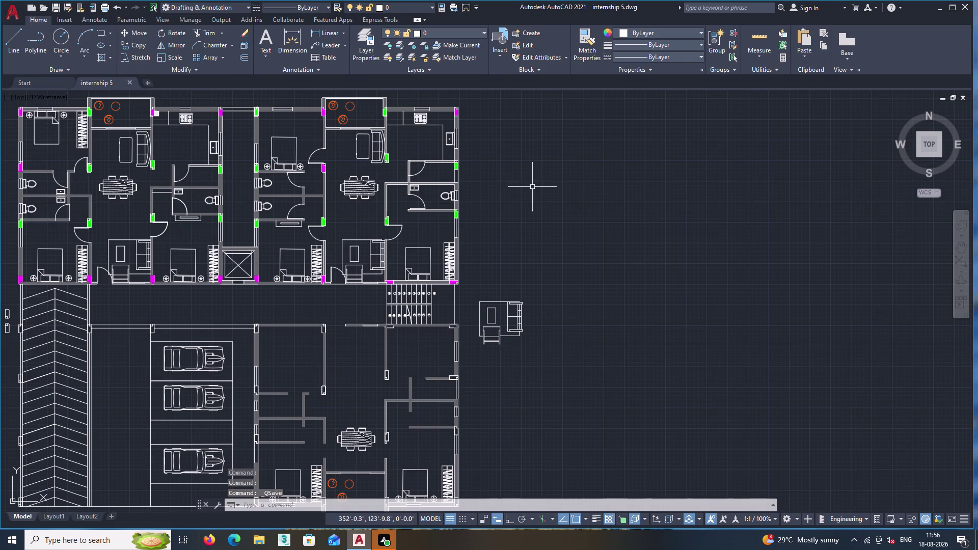
Look over the floor plan, then close internship 5 choosing not to save changes.
scroll(down, 3)
middle_drag(477, 190, 411, 167)
middle_drag(420, 165, 457, 227)
scroll(up, 3)
scroll(up, 3)
middle_drag(435, 220, 497, 155)
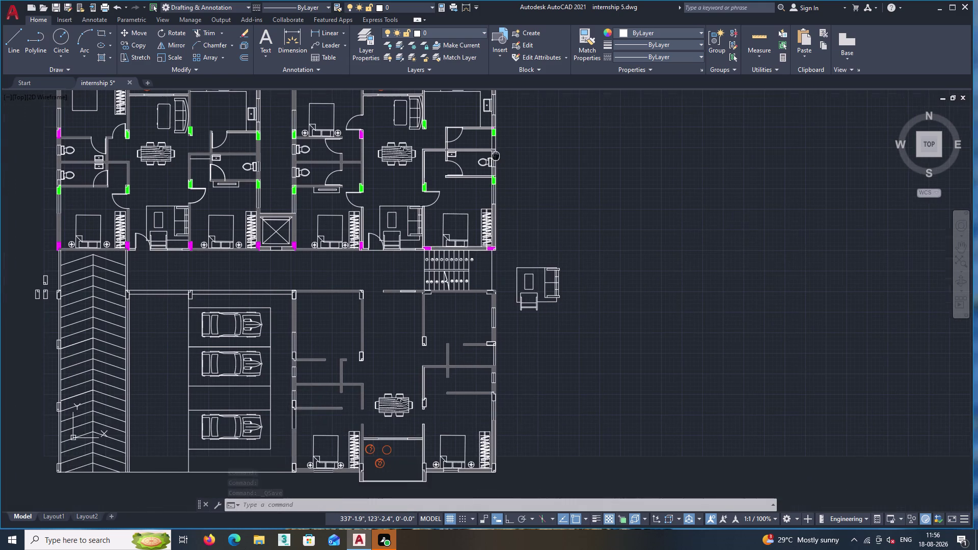
middle_drag(497, 155, 496, 155)
middle_drag(545, 315, 553, 328)
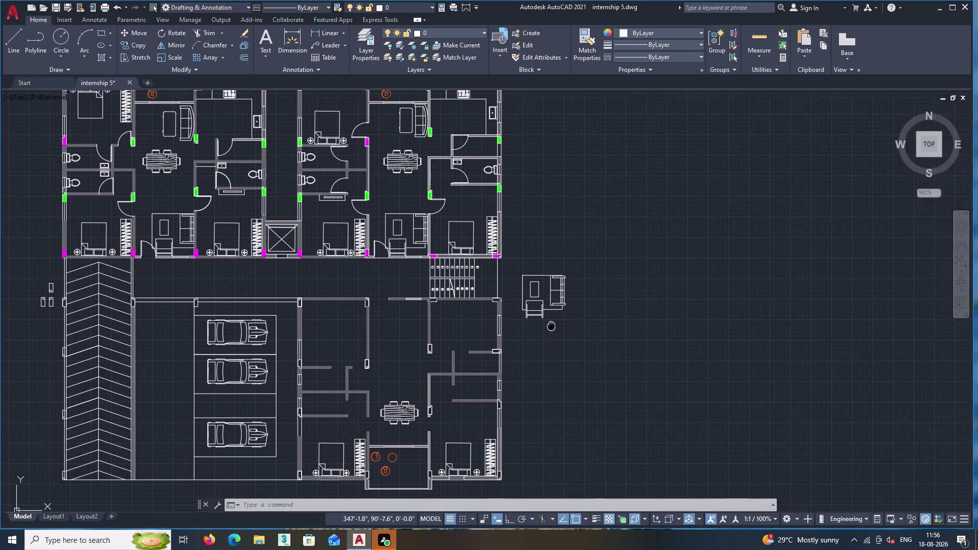
middle_drag(554, 328, 559, 321)
middle_drag(237, 272, 279, 294)
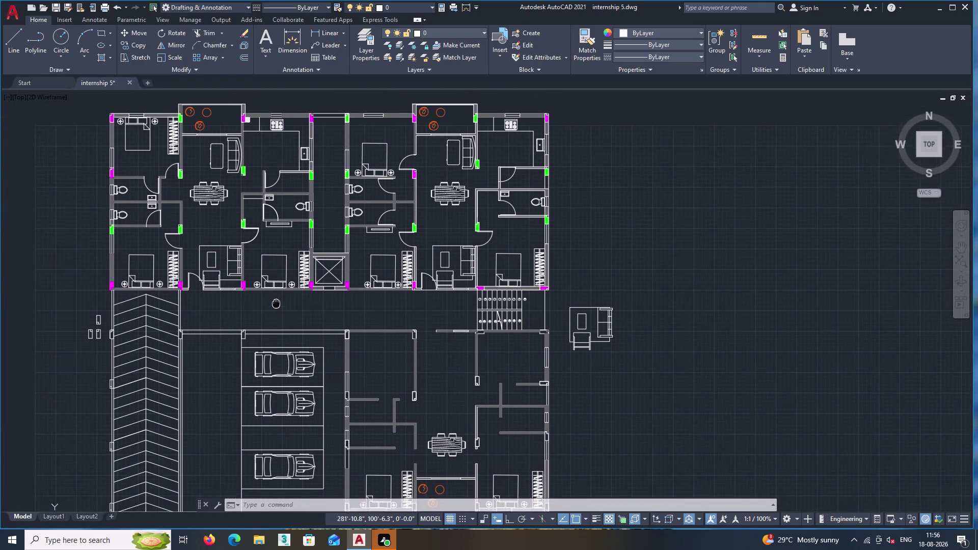
middle_drag(278, 294, 281, 291)
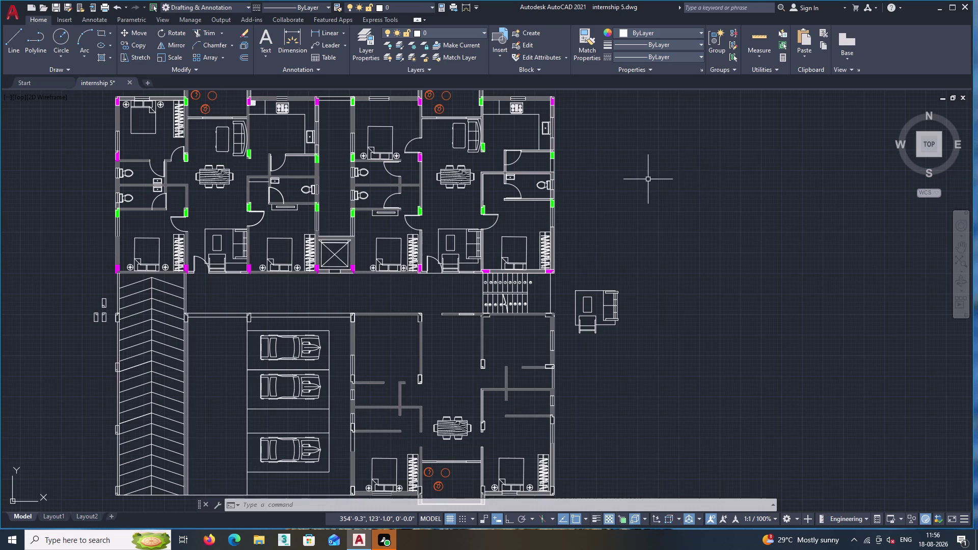
double_click(967, 3)
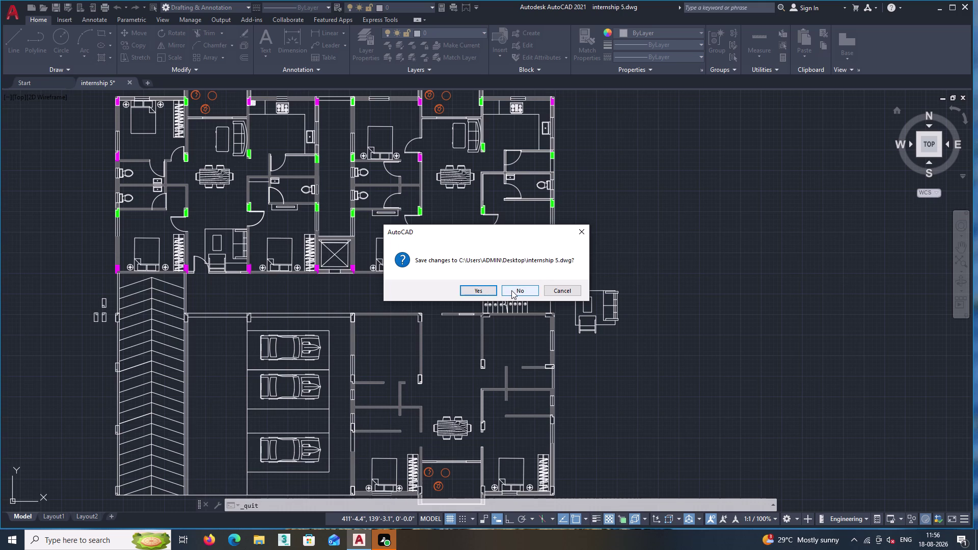
double_click(511, 290)
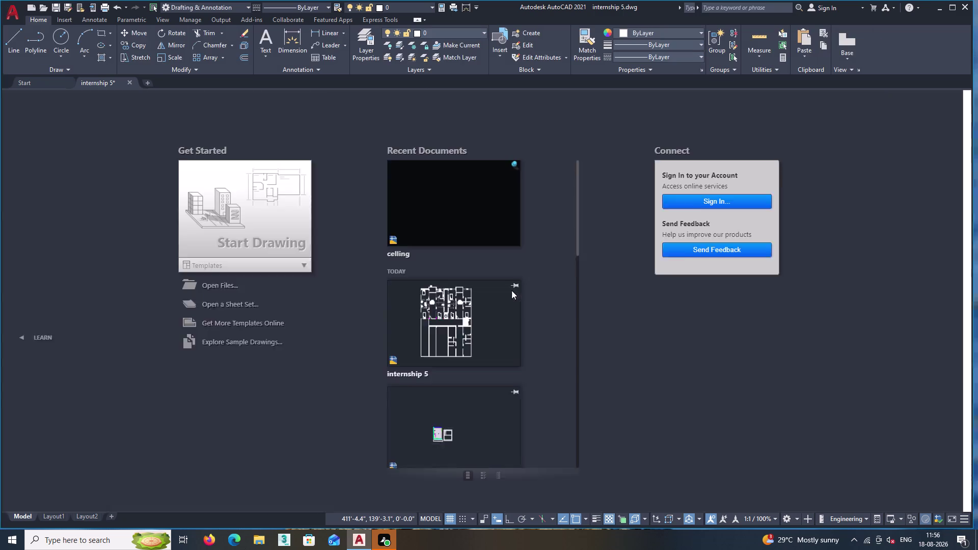